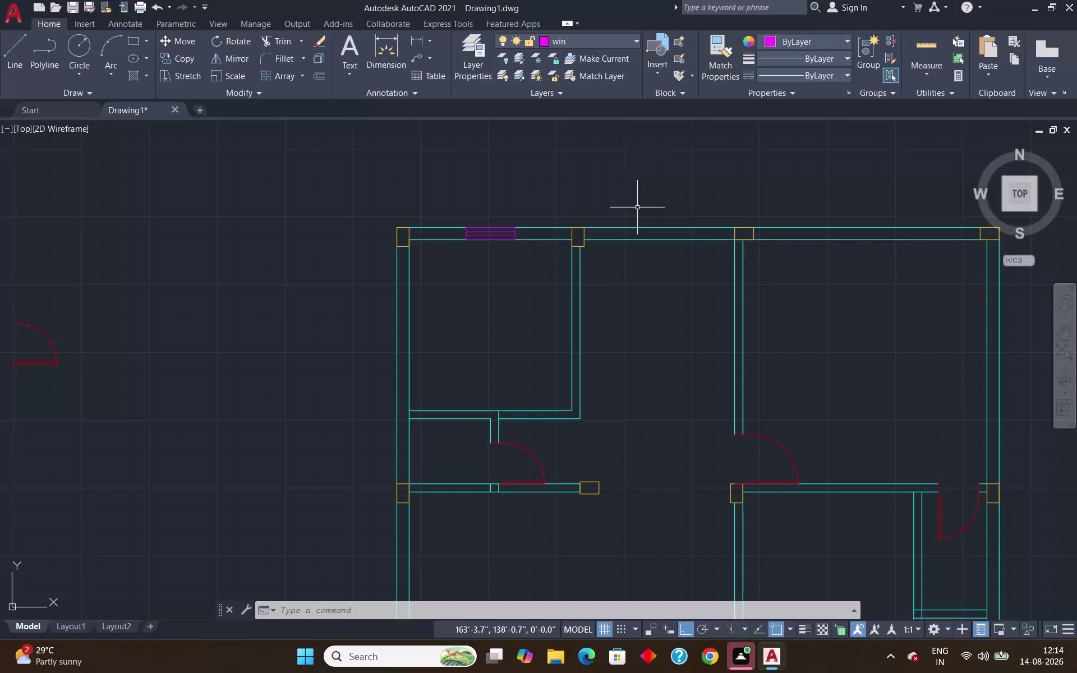
Start a line 2'9" along the top wall from the middle room's column corner.
click(637, 207)
key(l)
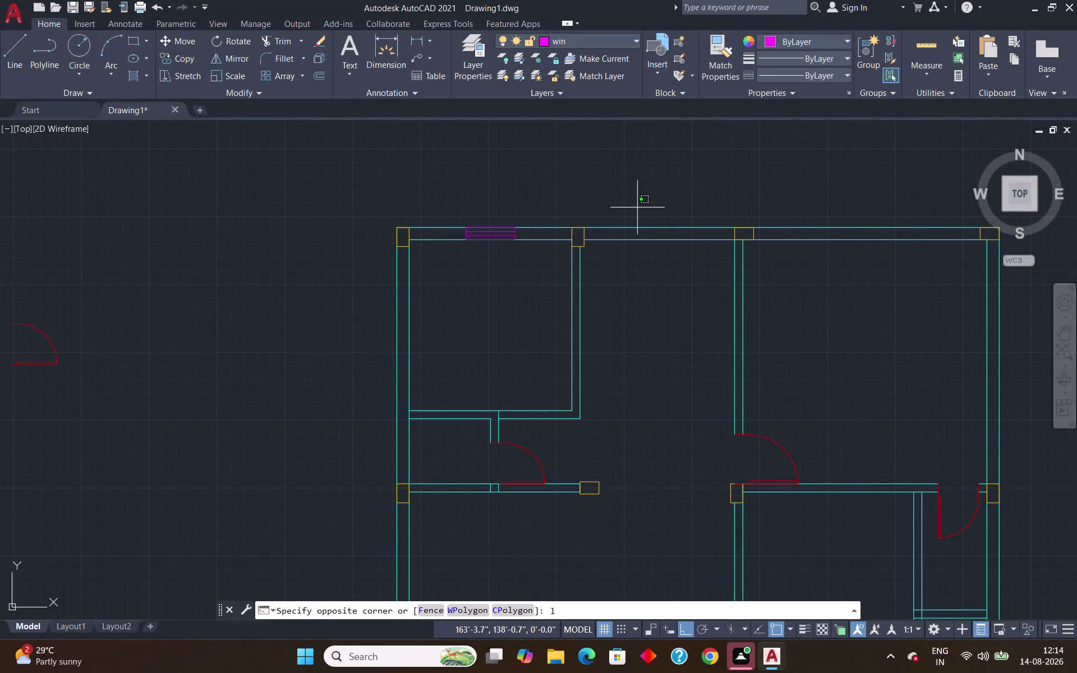
key(Return)
text(tk)
key(Return)
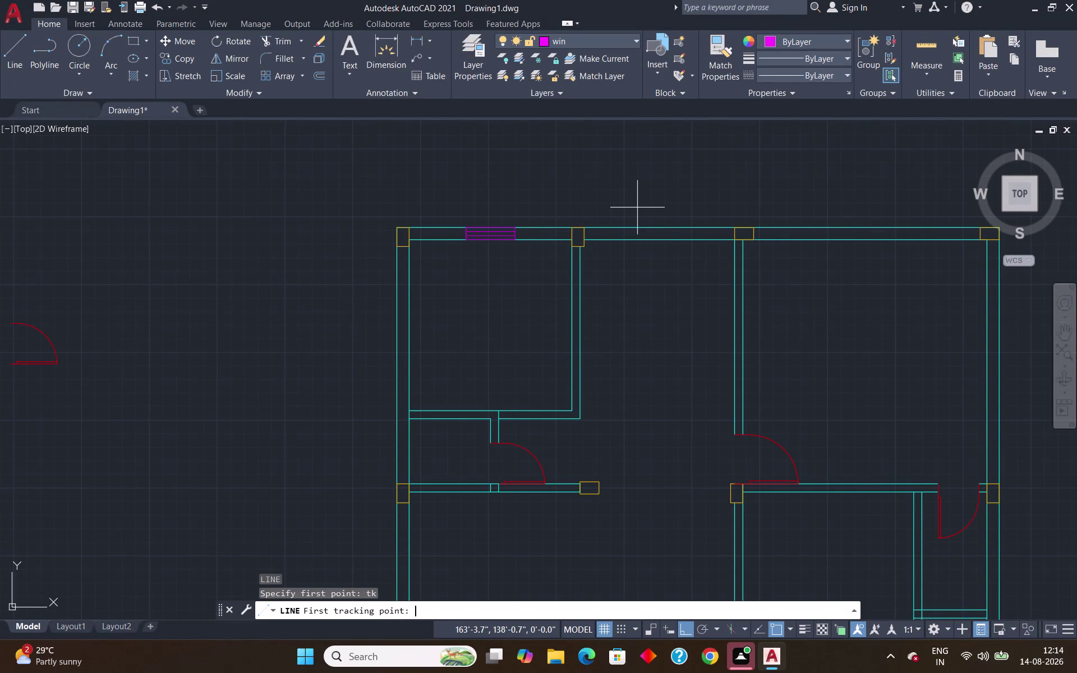
scroll(up, 3)
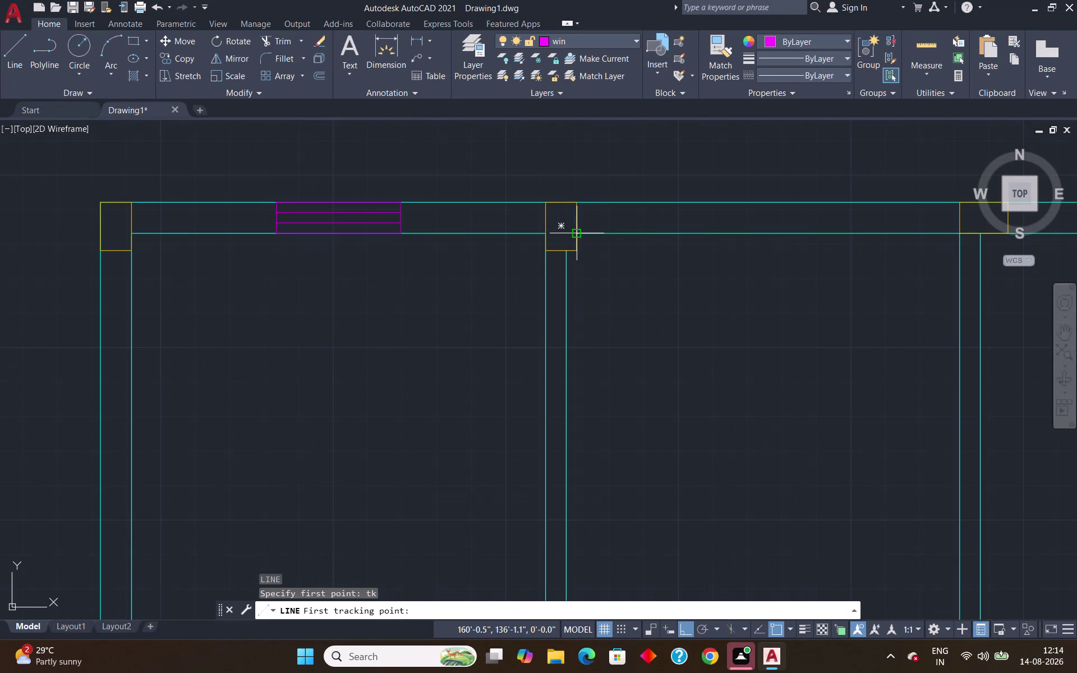
click(578, 236)
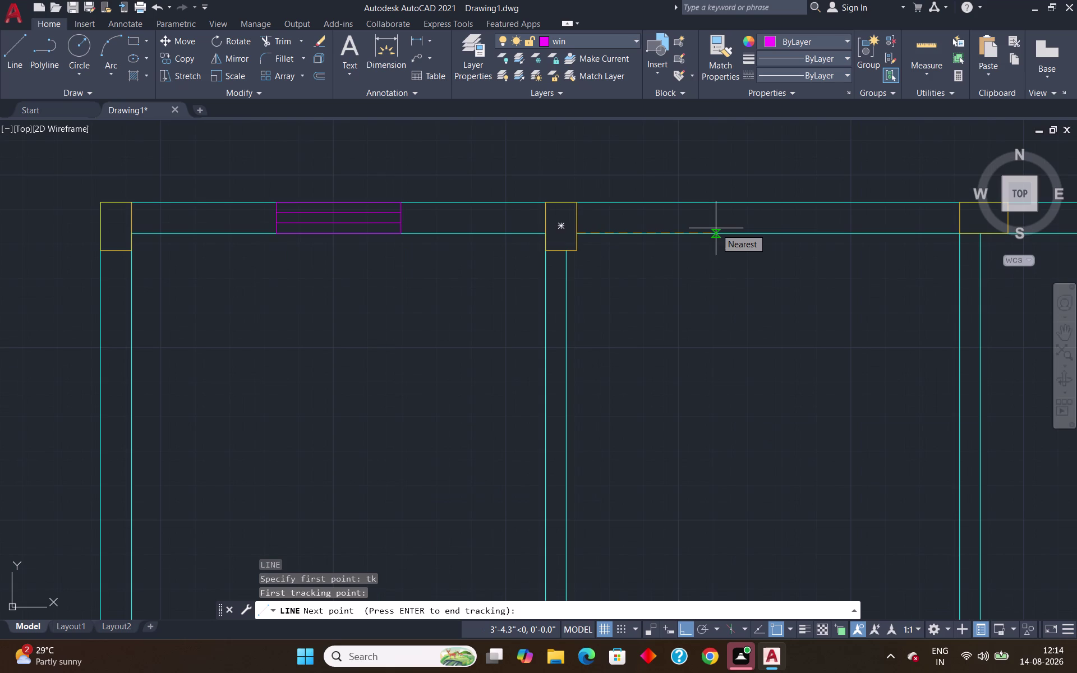
key(2)
key(apostrophe)
text(9)
text(")
key(Return)
key(Return)
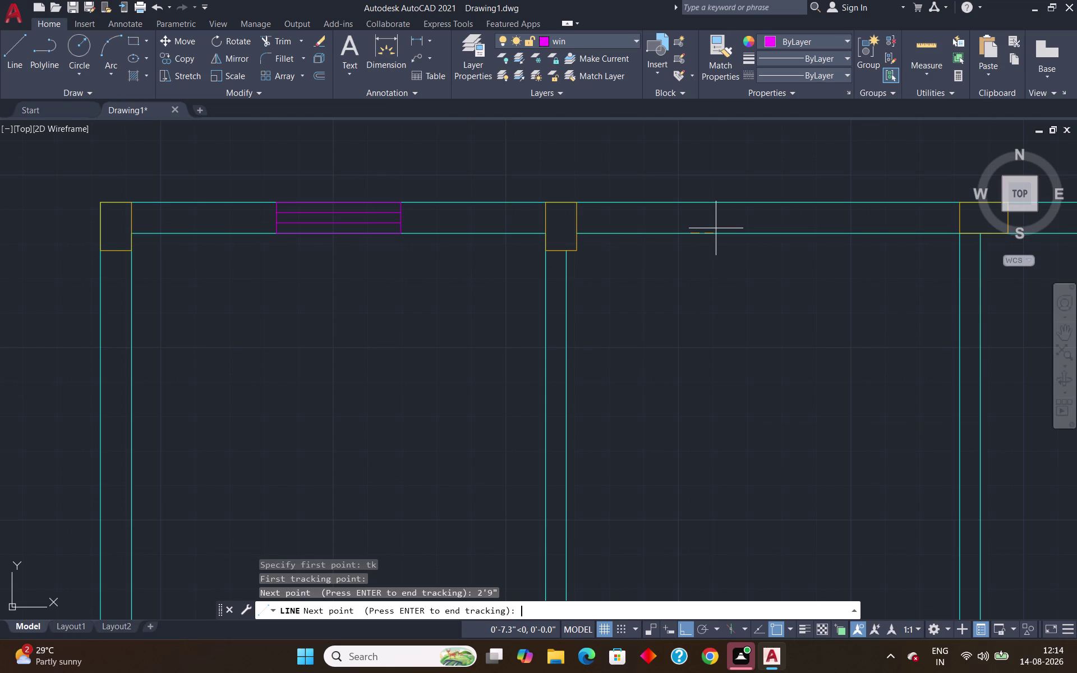
Draw the 4-foot window rectangle from the outer to the inner wall face.
click(690, 205)
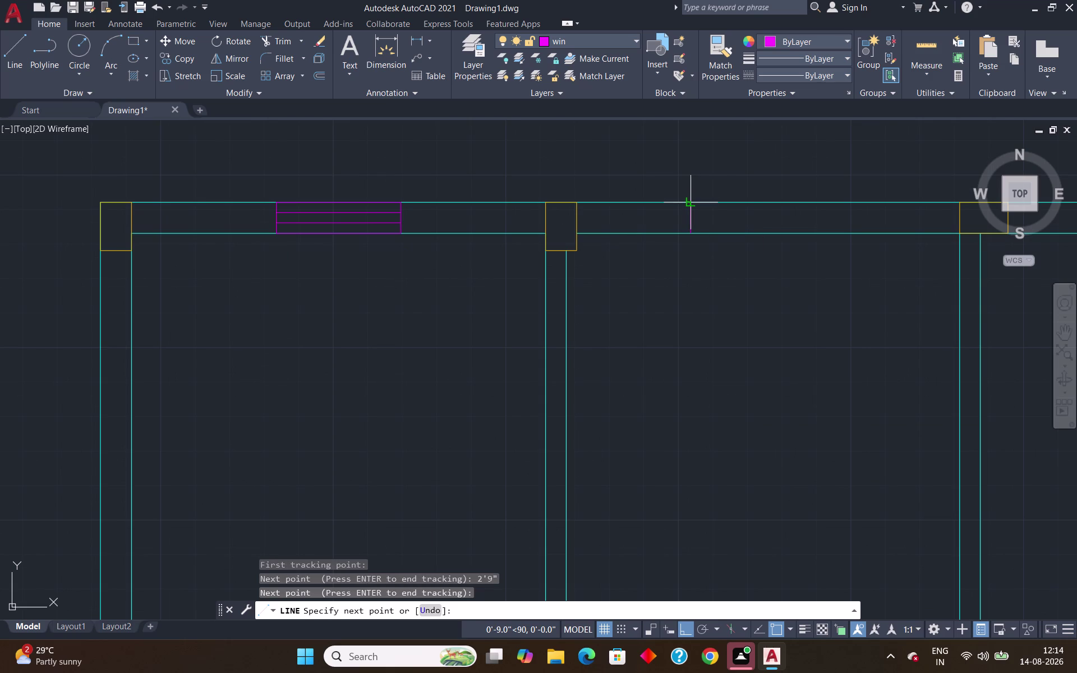
text(4')
key(Return)
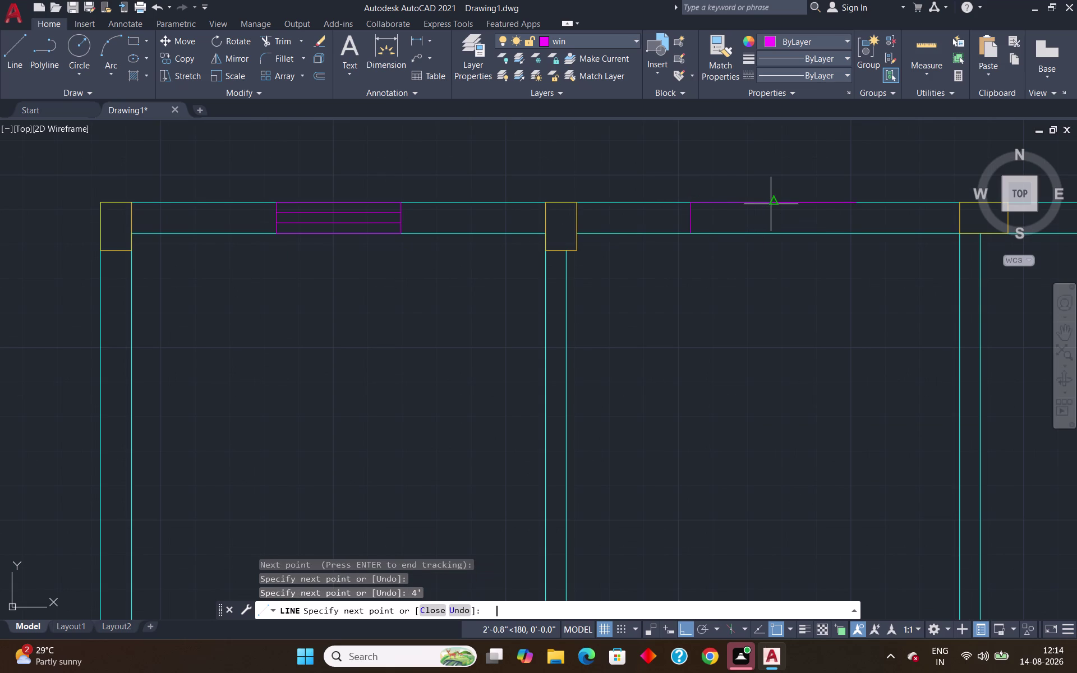
click(854, 236)
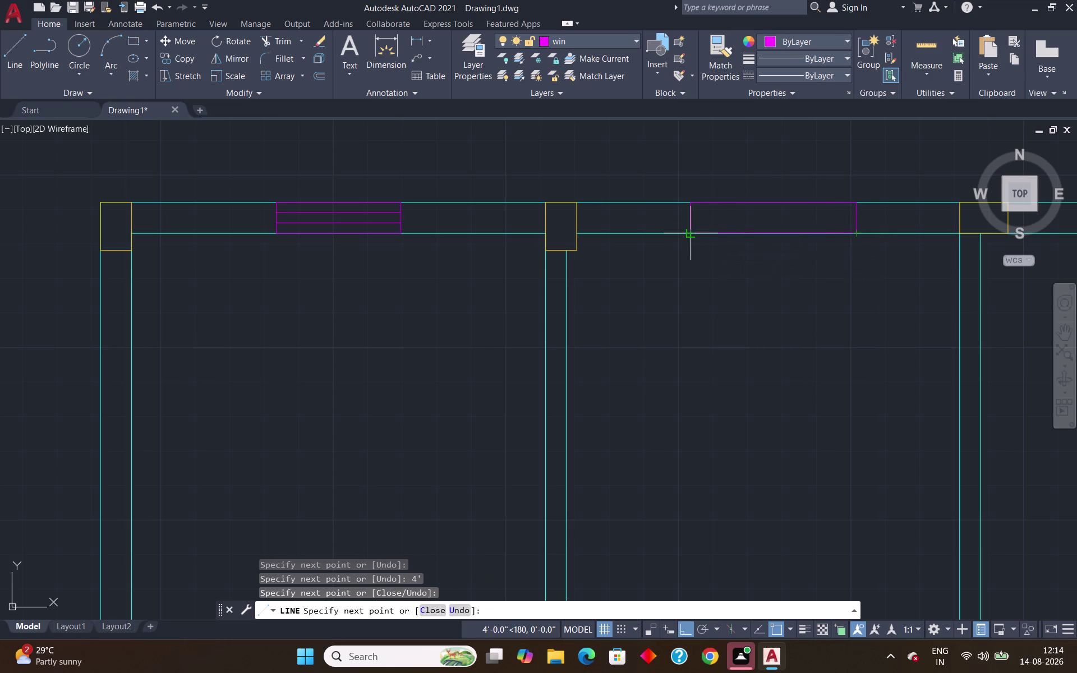
click(693, 234)
key(o)
key(Return)
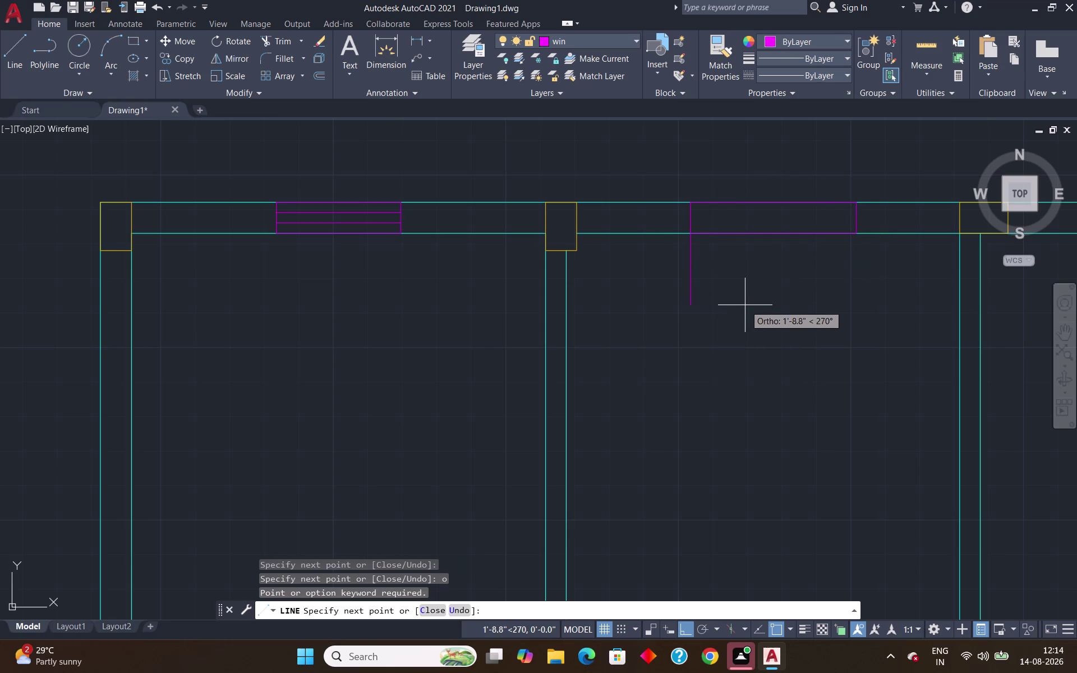
key(Escape)
Offset the middle window's edge 3" inward to add its inner pane line.
key(o)
key(Return)
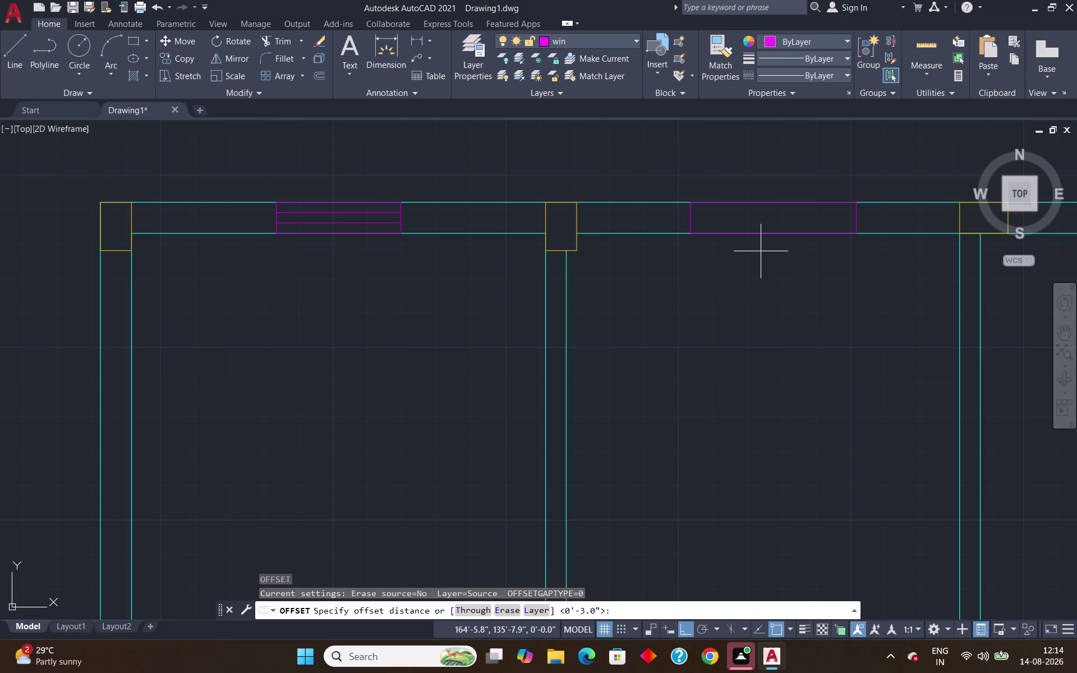
key(Return)
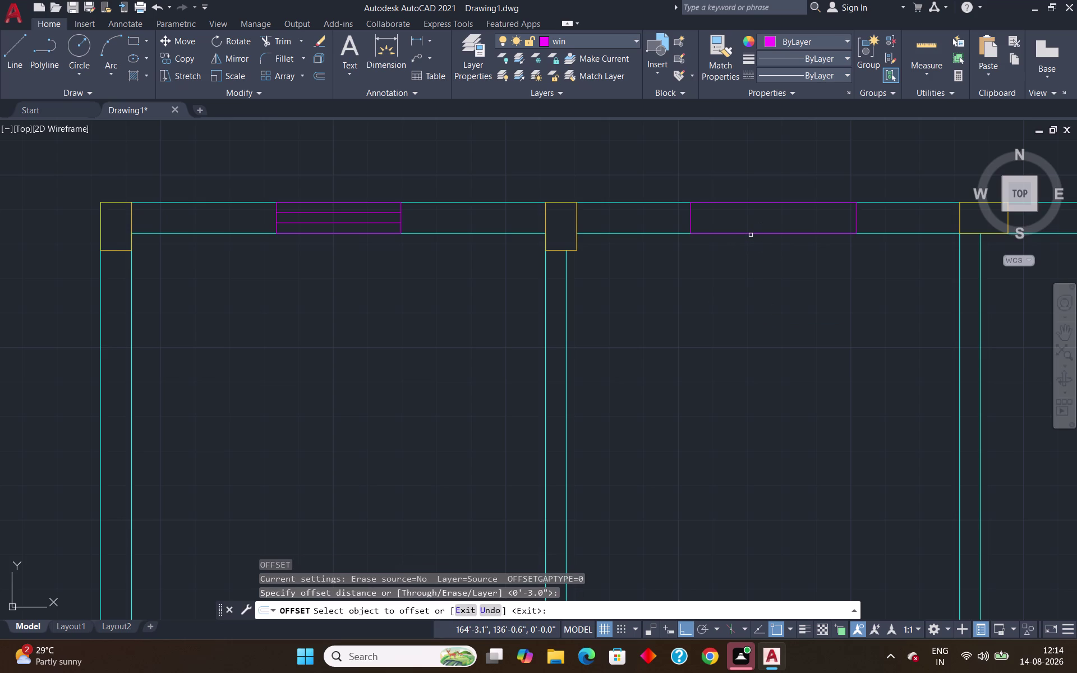
click(750, 234)
click(749, 220)
click(749, 224)
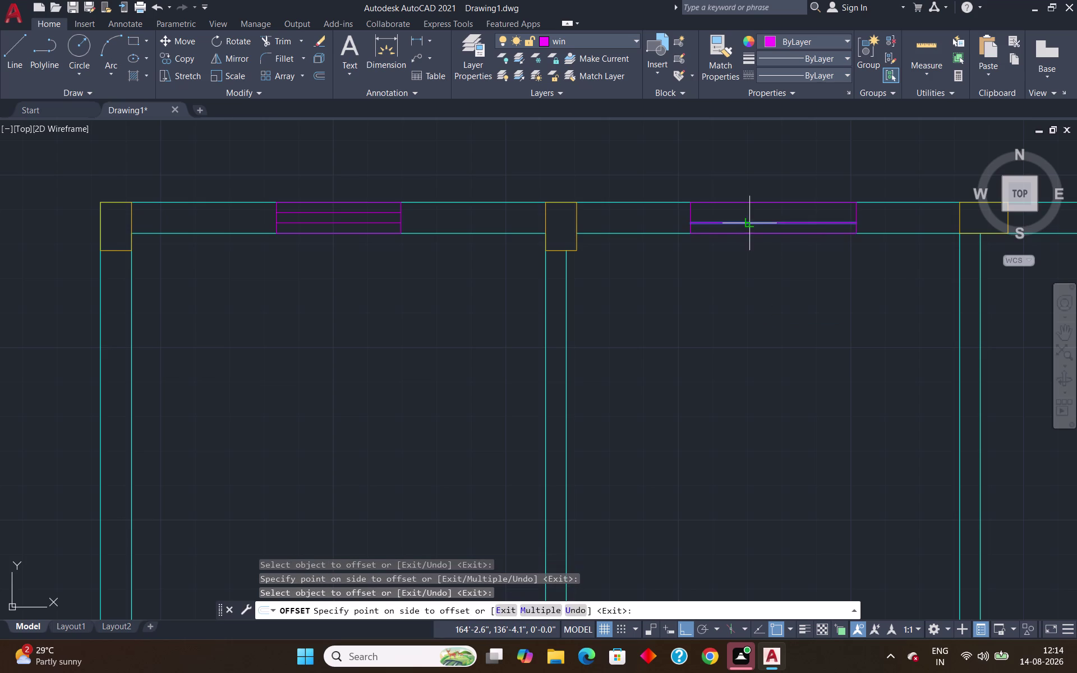
click(749, 213)
key(Return)
scroll(down, 3)
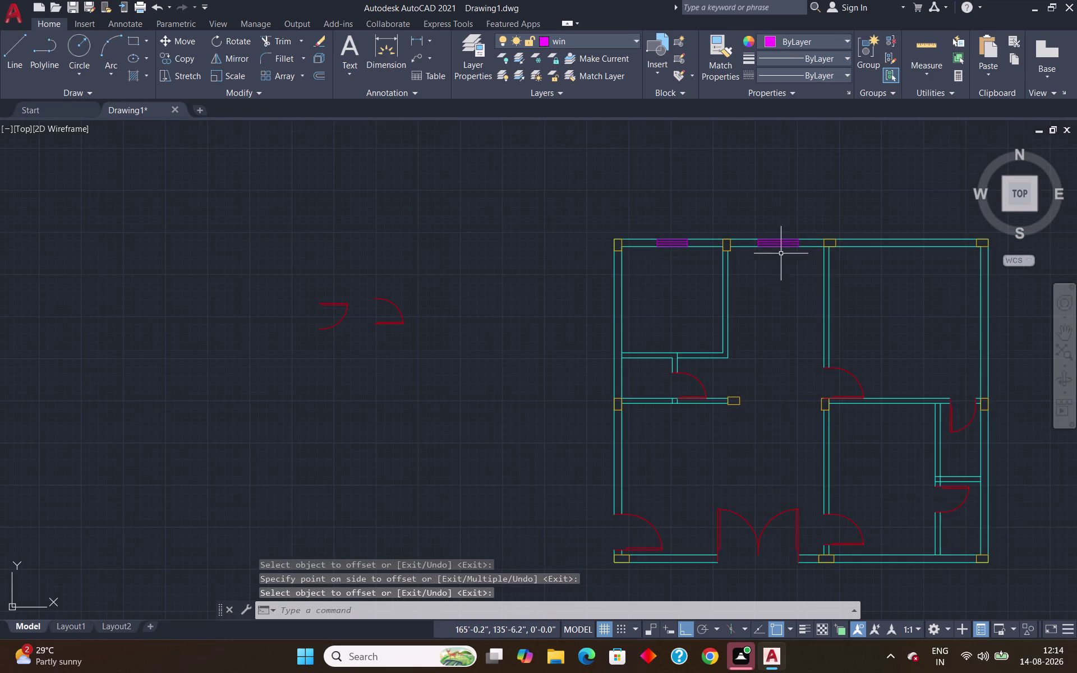
scroll(down, 3)
scroll(up, 3)
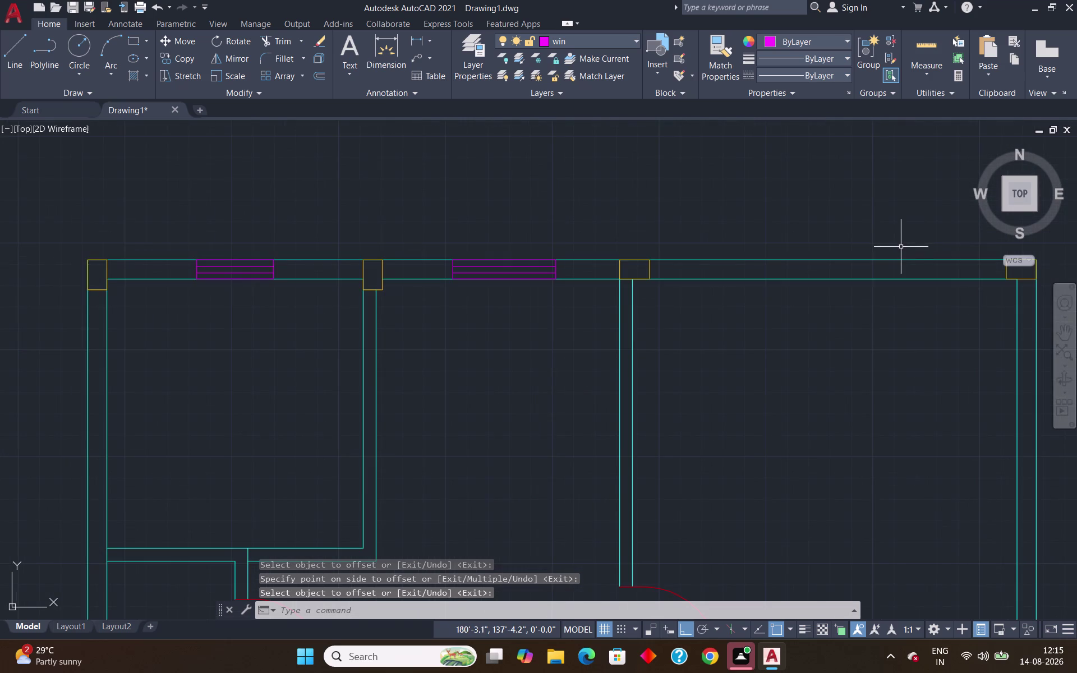
scroll(down, 3)
middle_drag(907, 299, 760, 283)
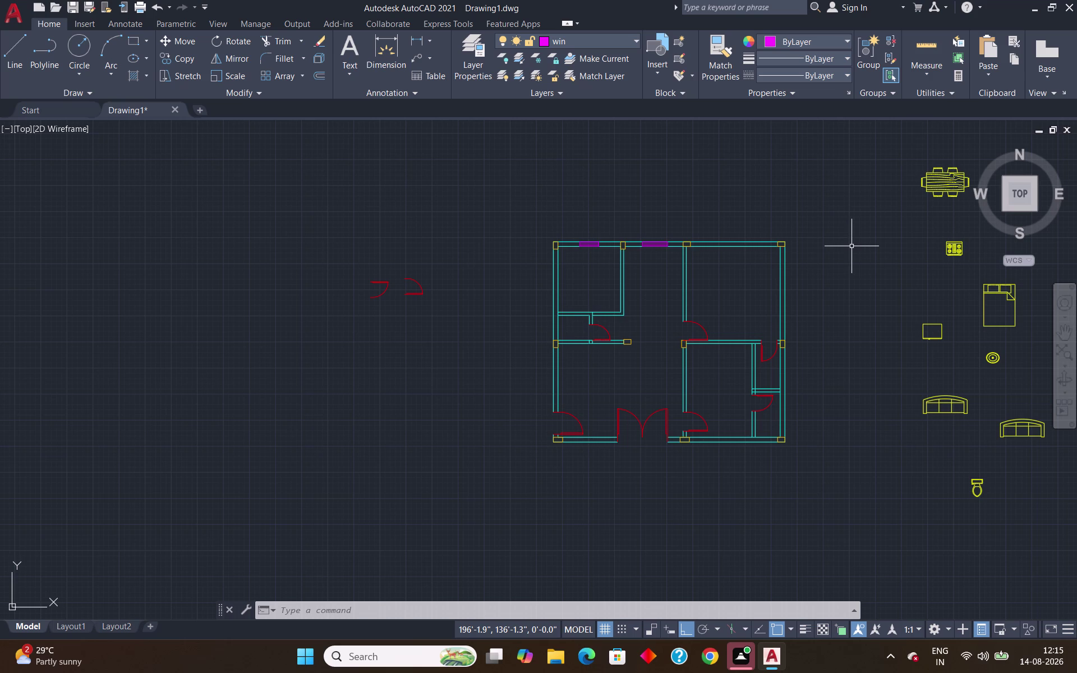
scroll(up, 3)
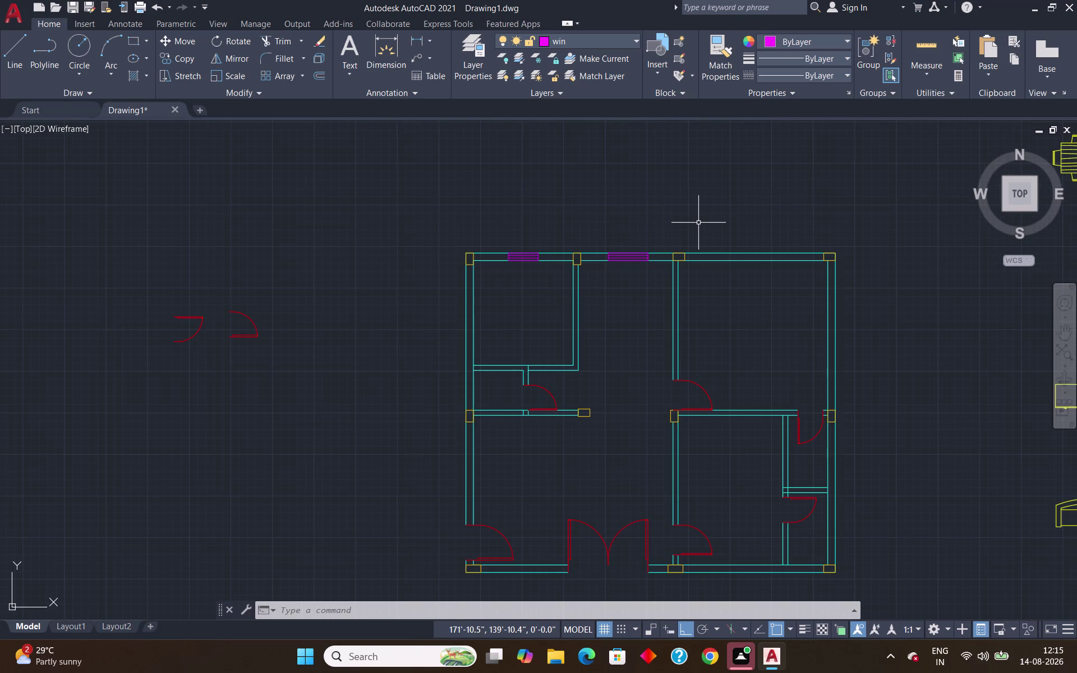
Start a line 5' along the top wall from the right room's column corner.
key(l)
key(Return)
text(tk)
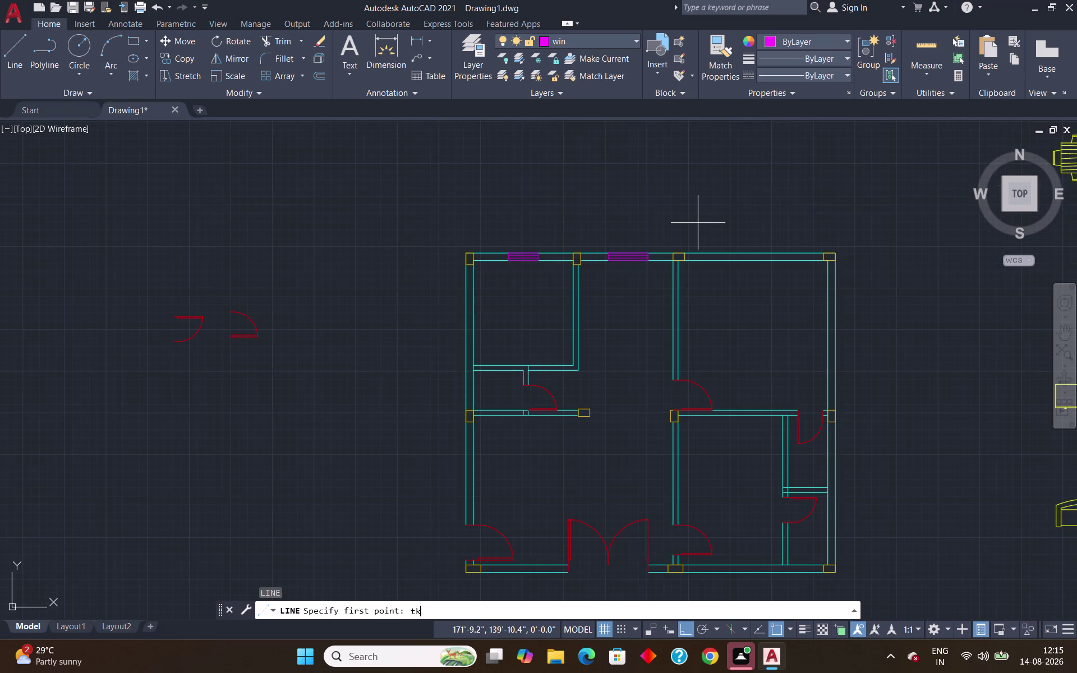
key(Return)
scroll(up, 3)
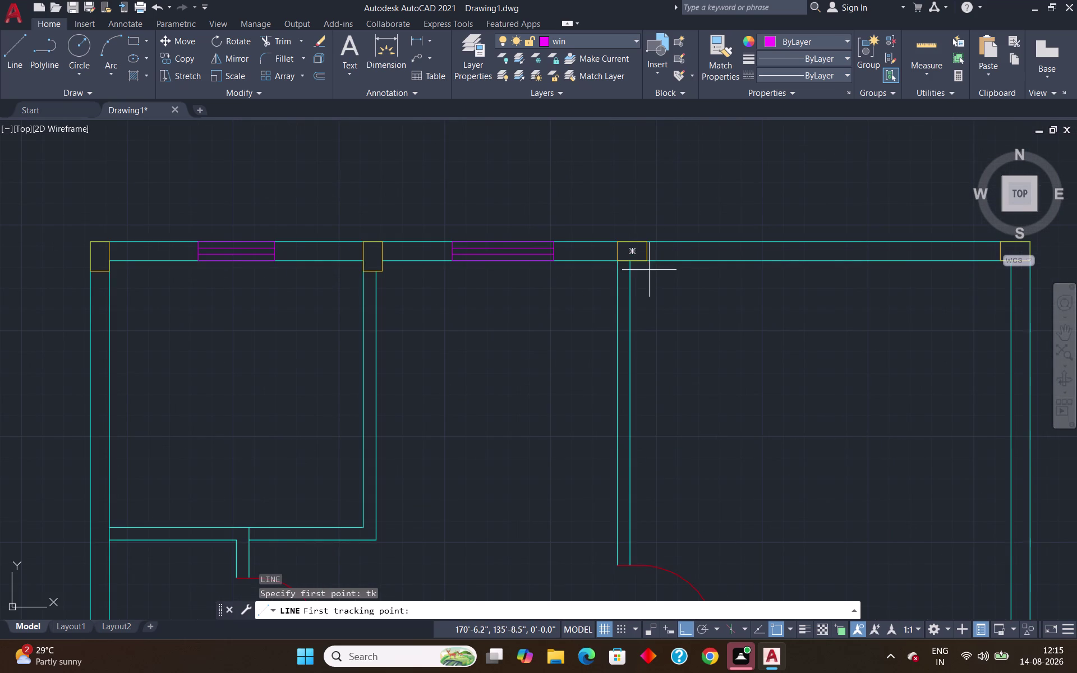
click(649, 264)
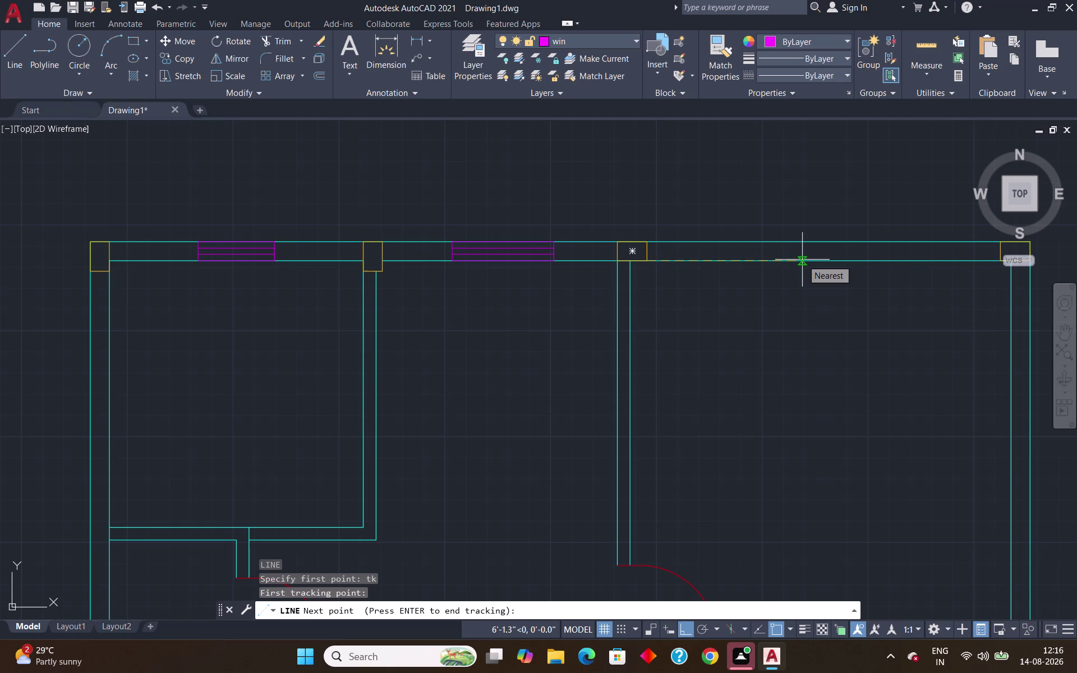
key(5)
key(apostrophe)
key(Return)
key(Return)
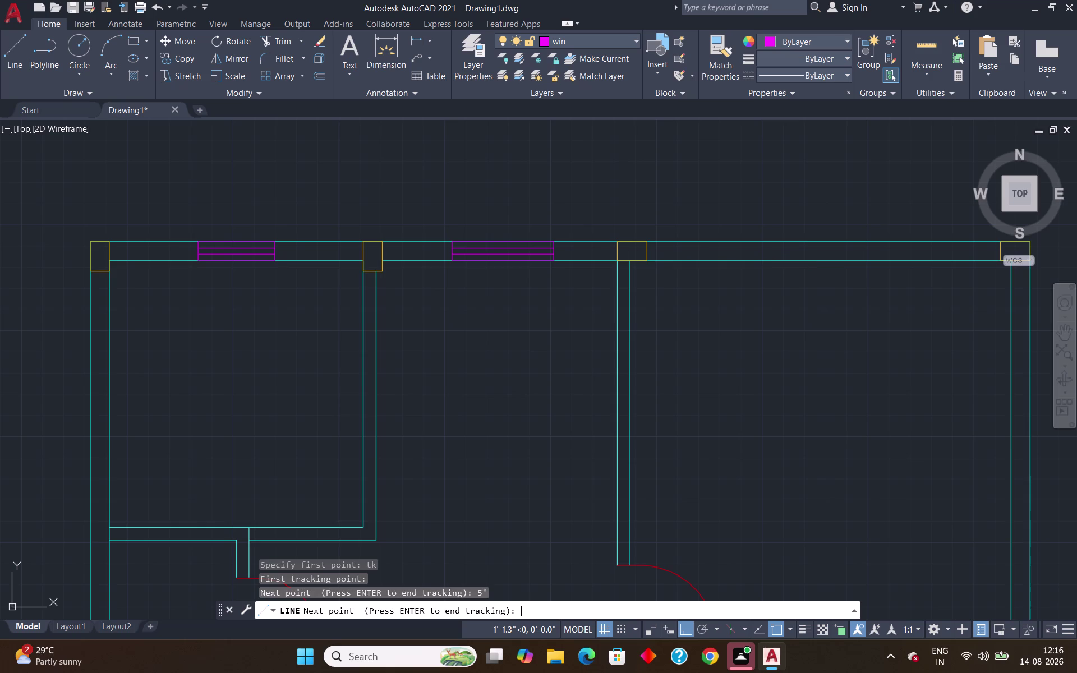
Draw the 4-foot window rectangle through the top wall's thickness.
click(772, 242)
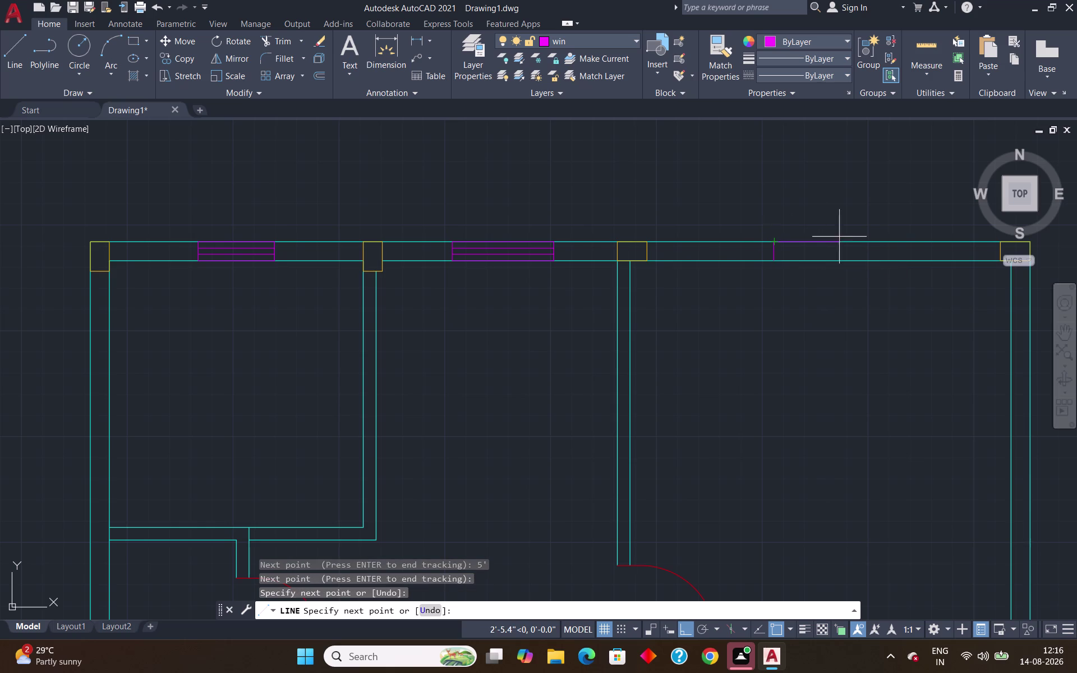
text(4)
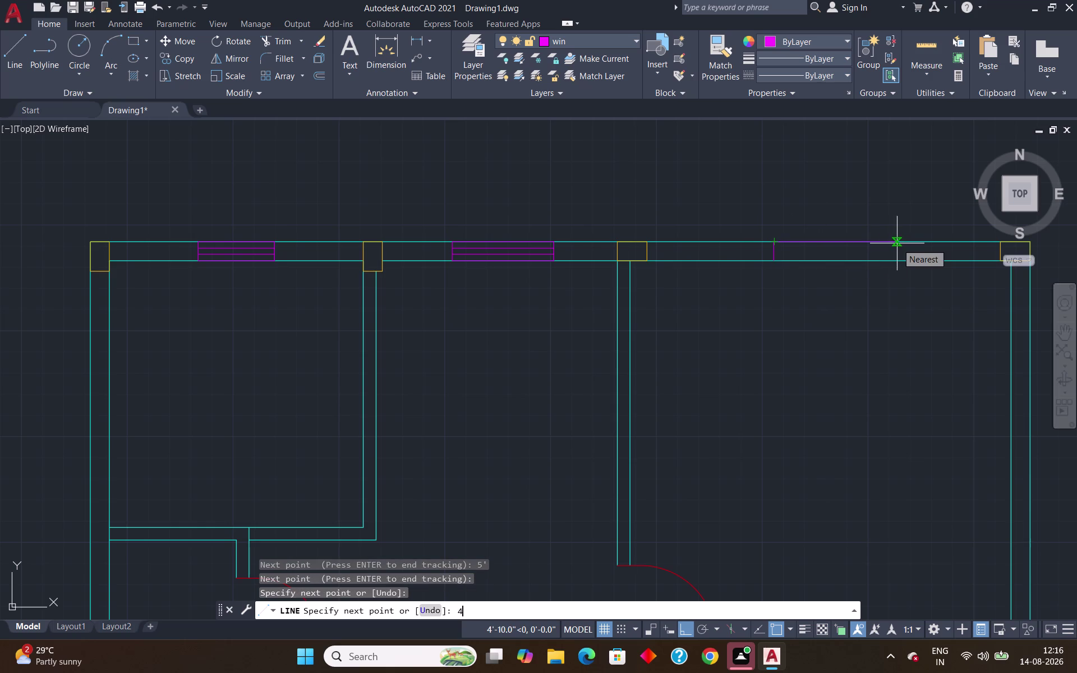
text(')
key(Return)
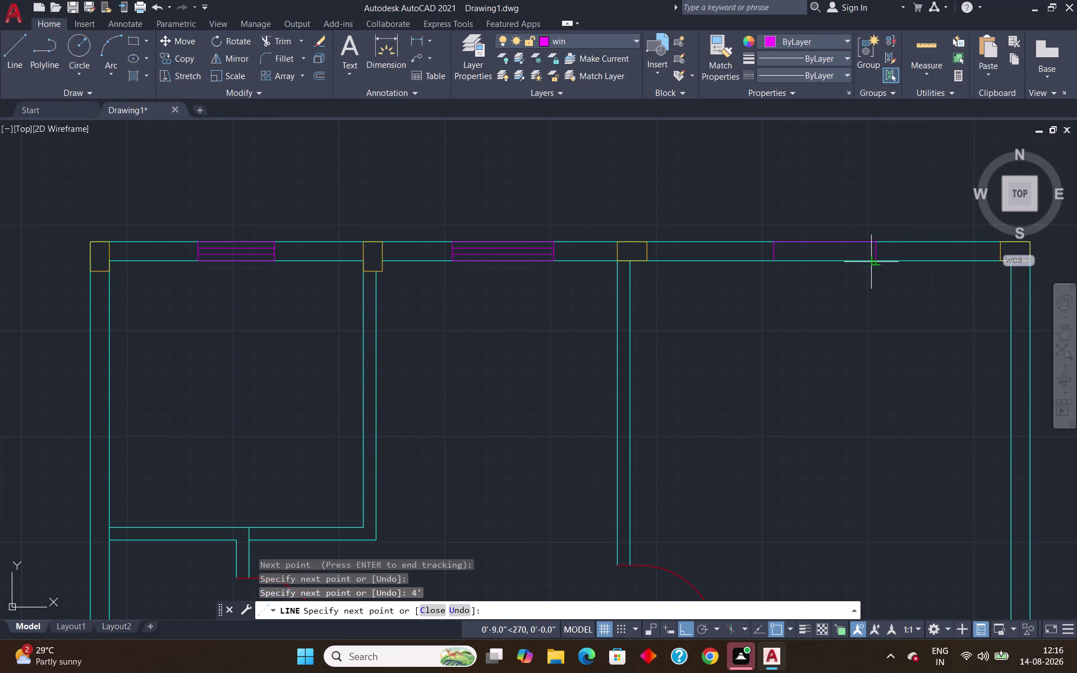
click(873, 260)
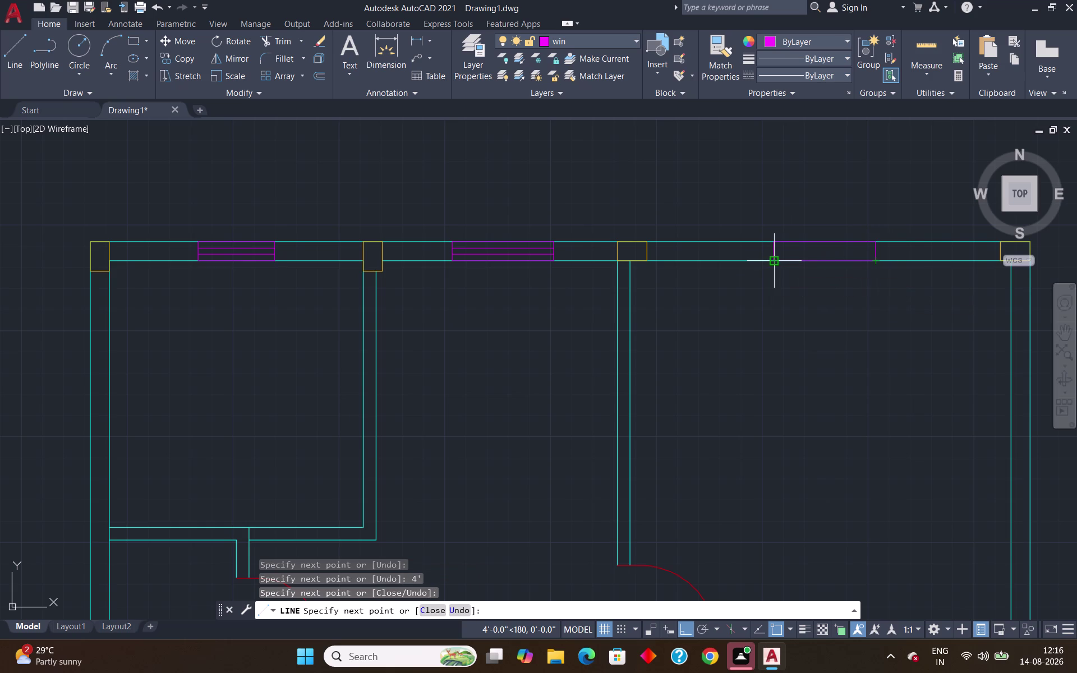
click(775, 260)
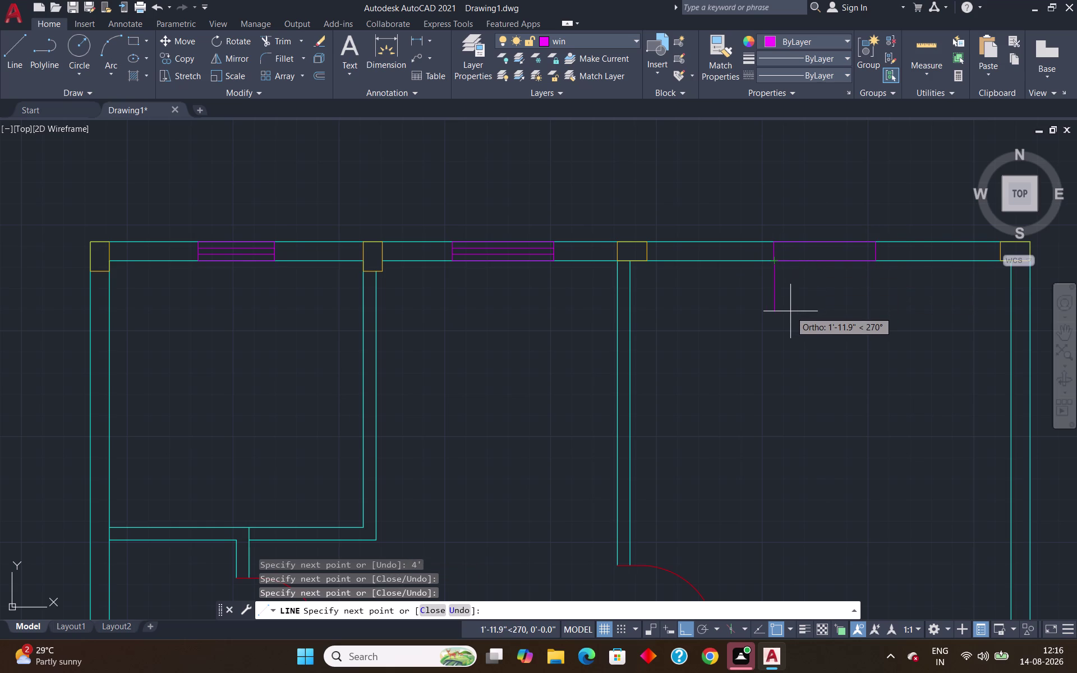
key(Return)
key(o)
key(Return)
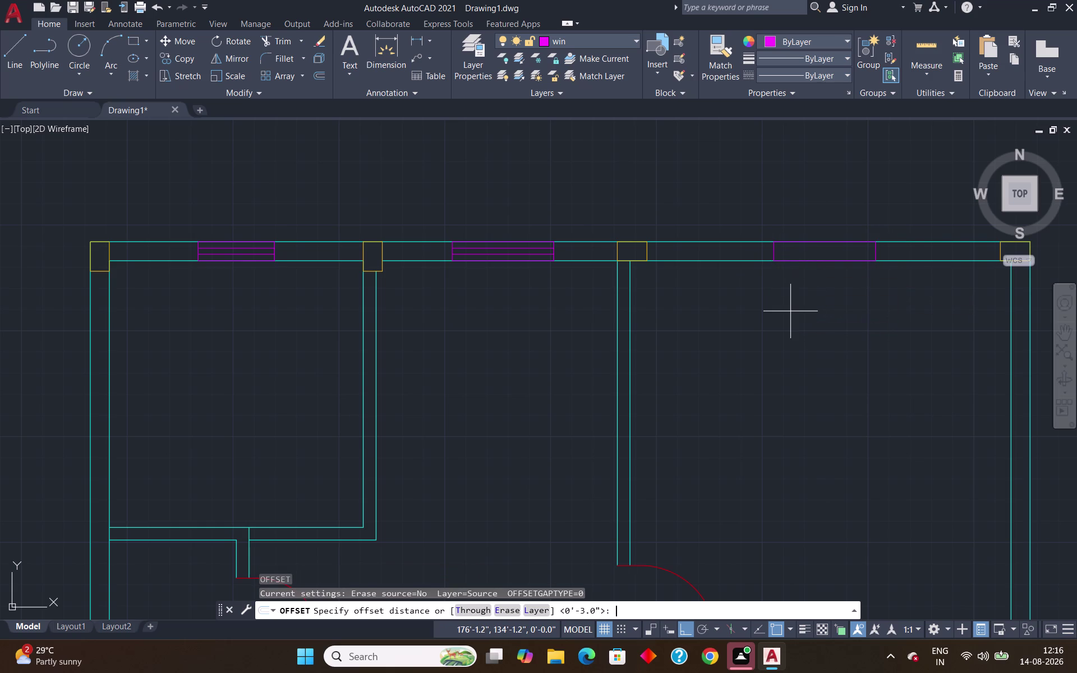
Offset the right window's edge 3" inward to add its inner pane line.
key(Return)
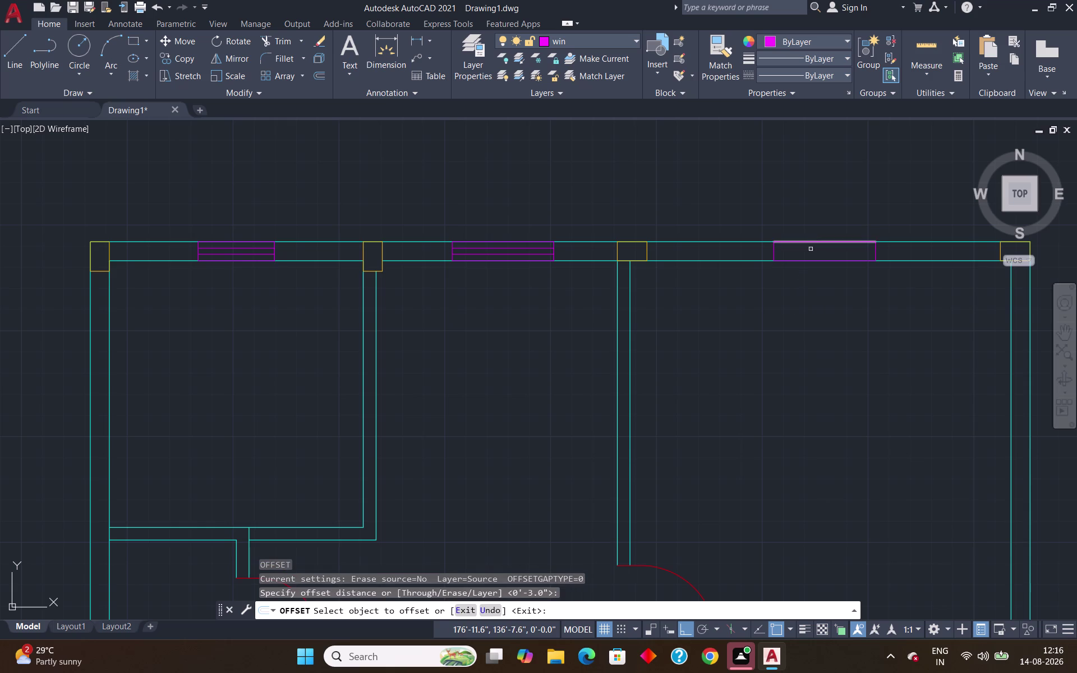
click(806, 261)
click(803, 251)
click(796, 252)
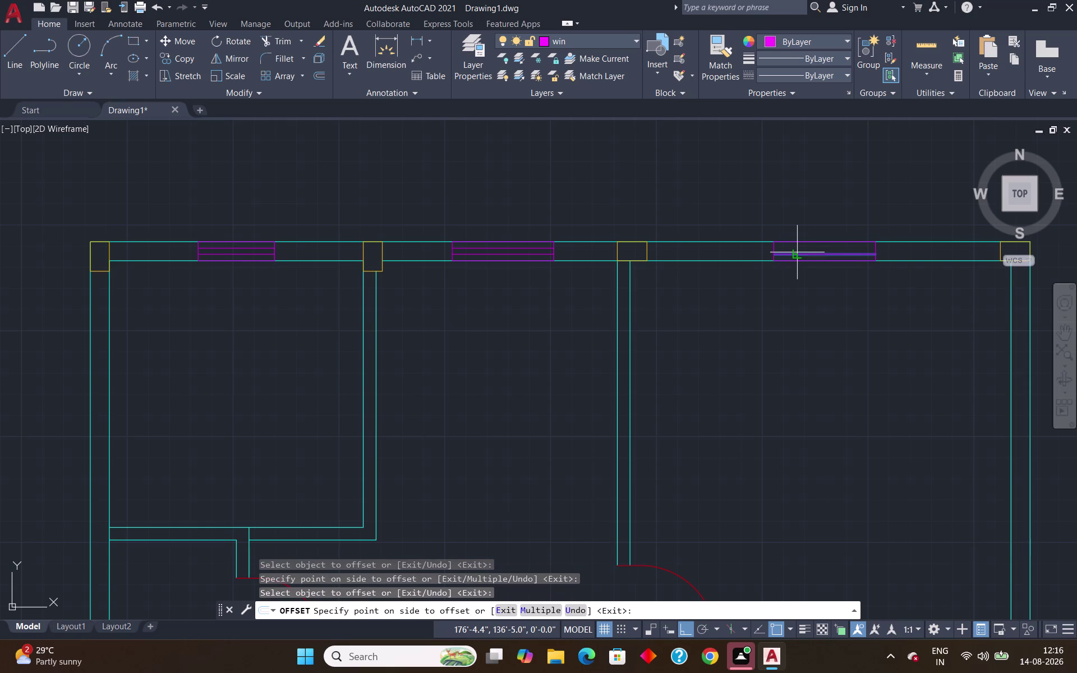
click(796, 248)
key(Return)
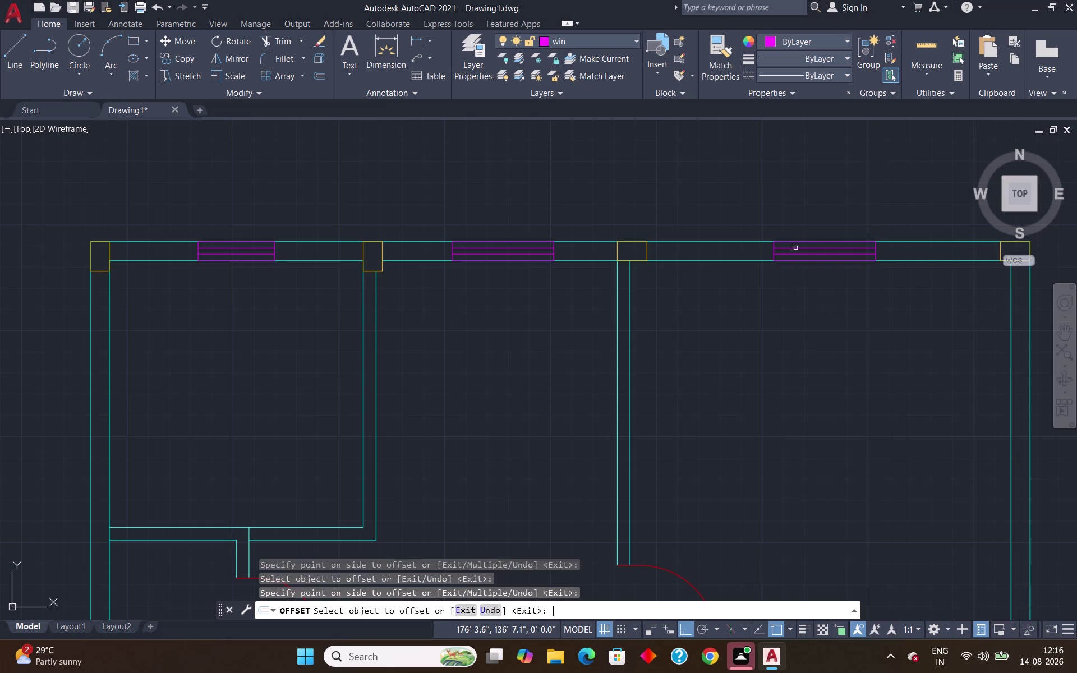
scroll(down, 3)
scroll(up, 3)
scroll(up, 3)
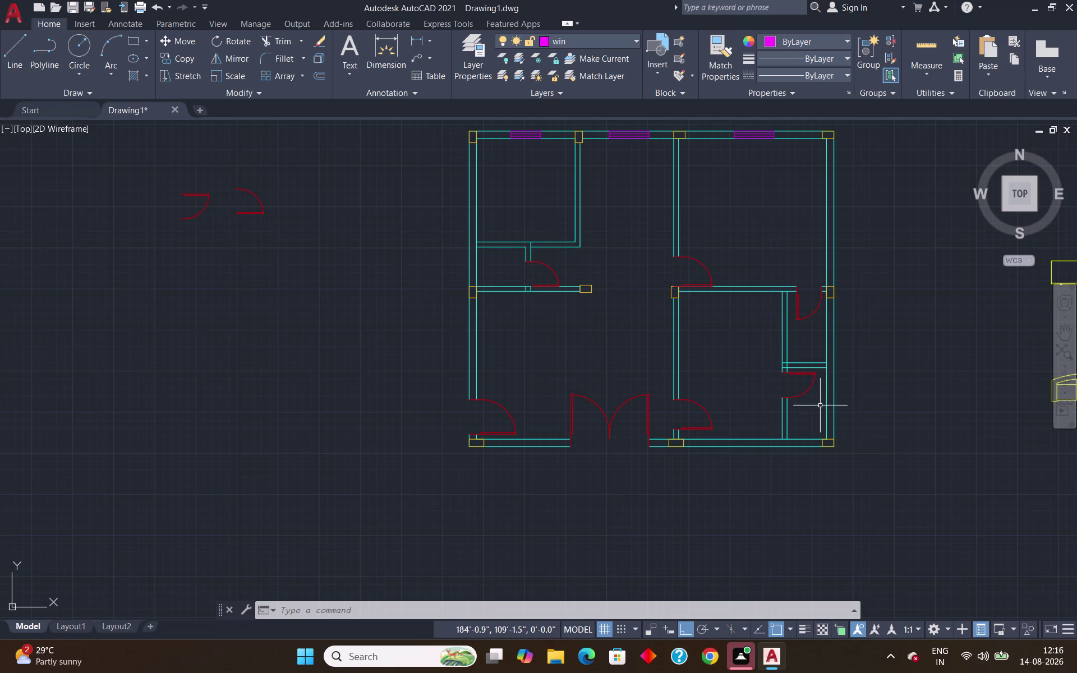
Zoom out to the whole plan, then zoom in on the upper right exterior wall.
scroll(down, 3)
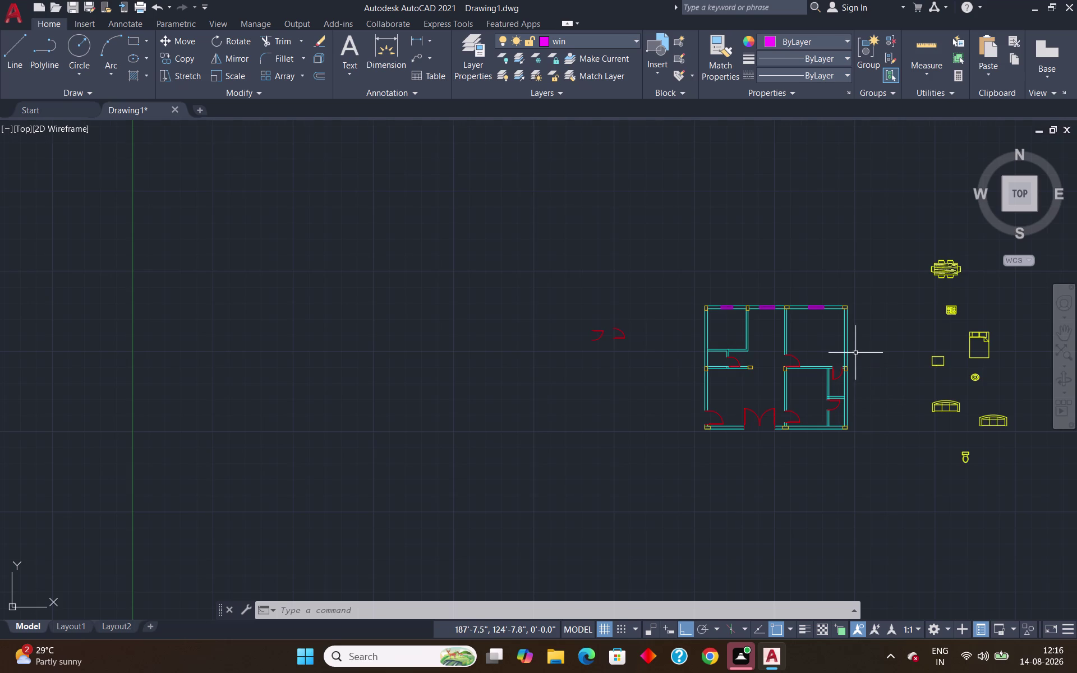
scroll(up, 3)
scroll(up, 3)
scroll(up, 3)
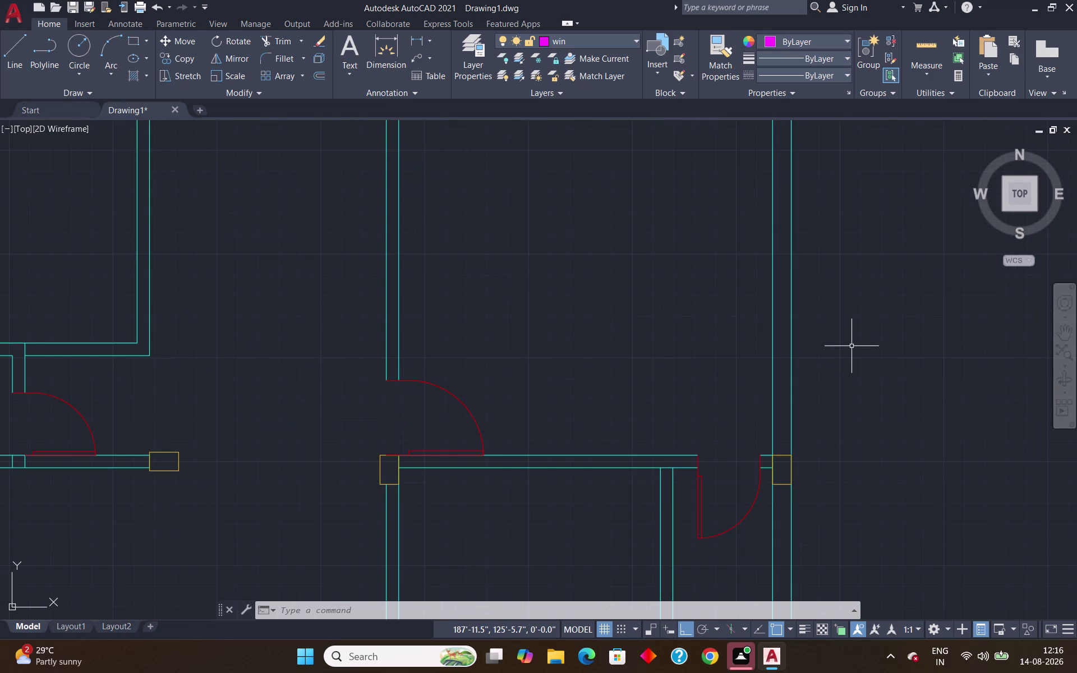
scroll(down, 3)
scroll(down, 3)
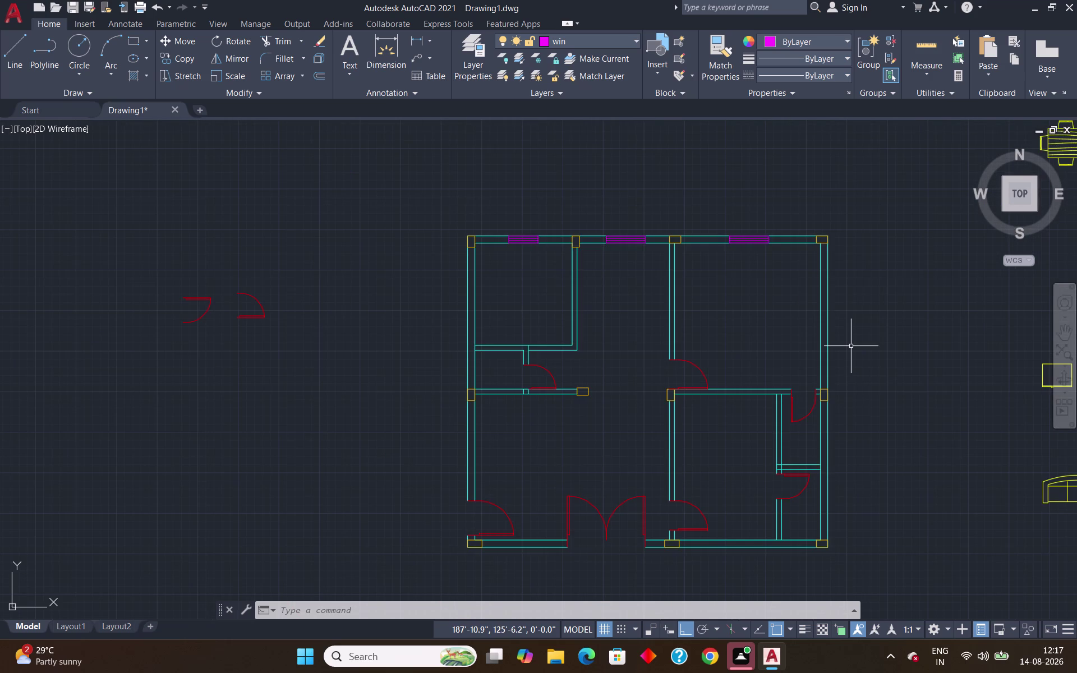
scroll(up, 3)
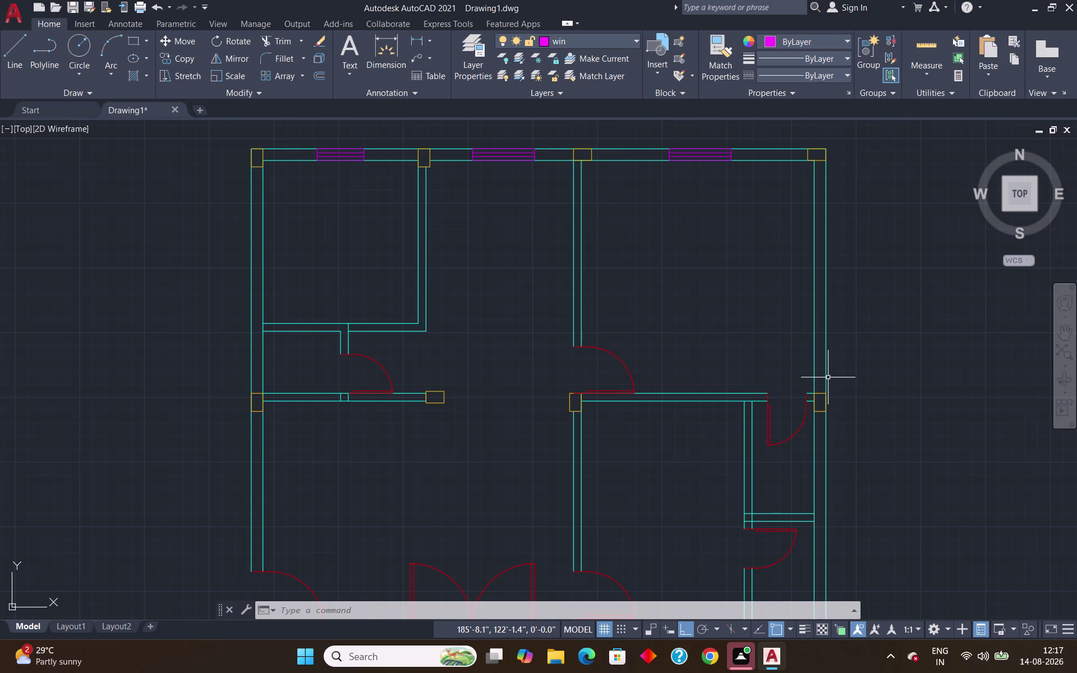
Start a line at the column corner in the right exterior wall using TK tracking.
key(l)
key(Return)
text(t)
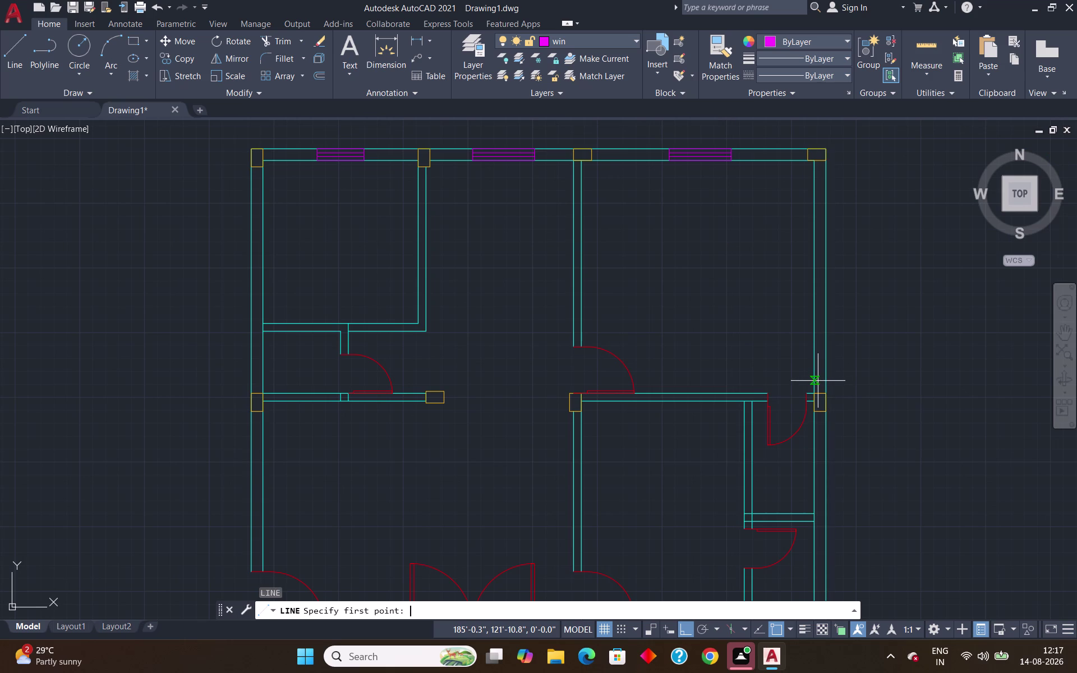
text(k)
key(Return)
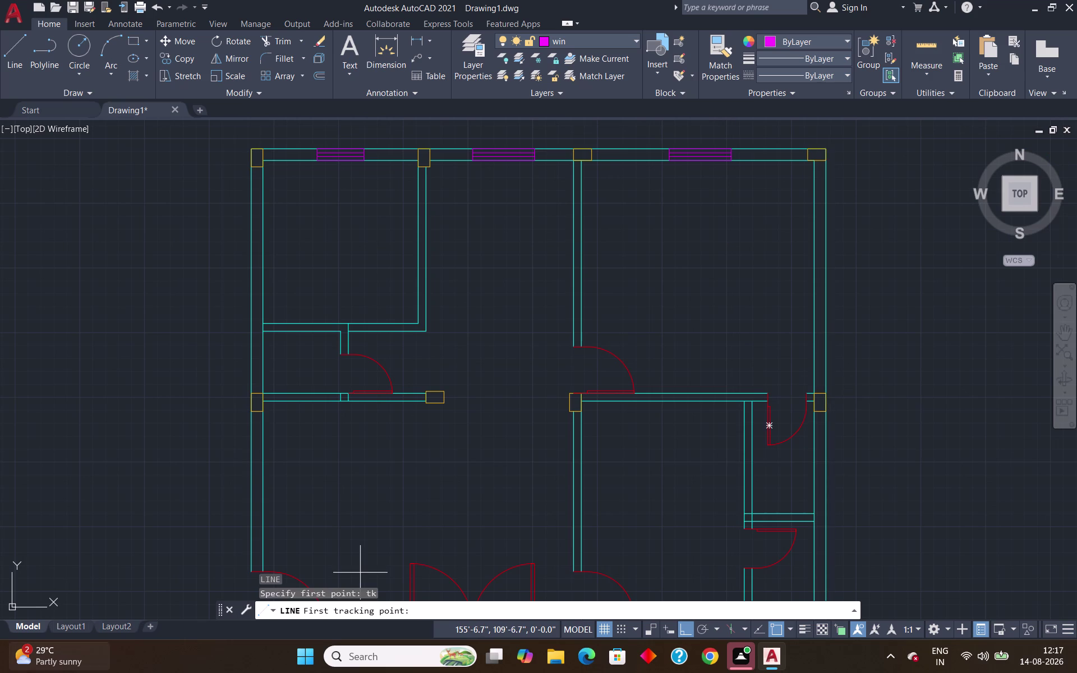
scroll(up, 3)
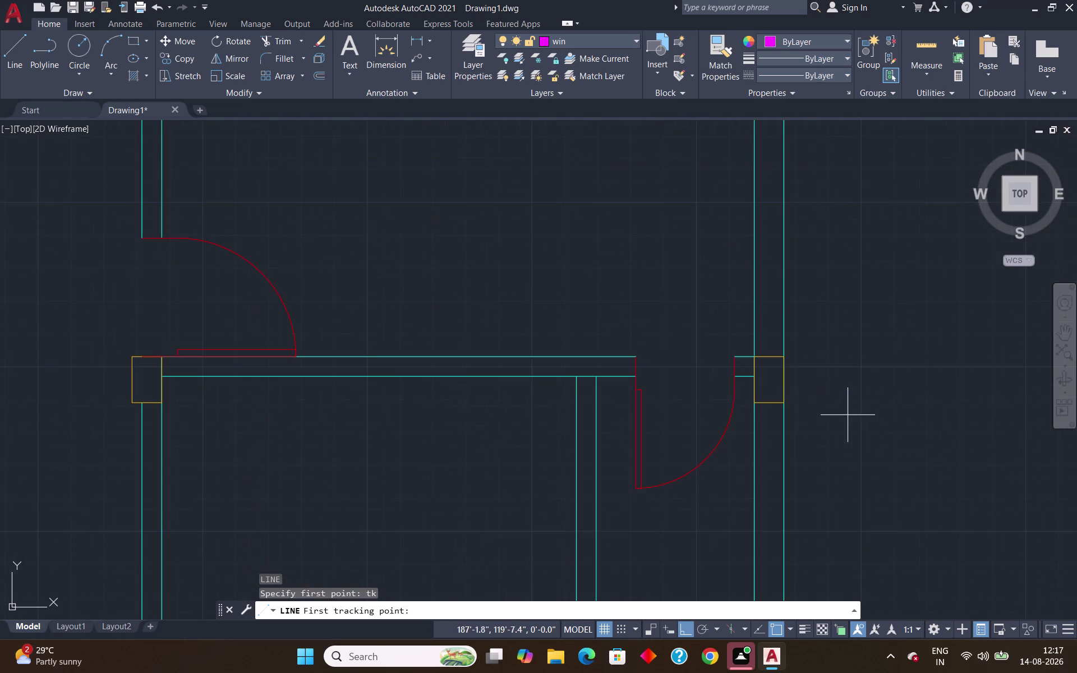
click(757, 353)
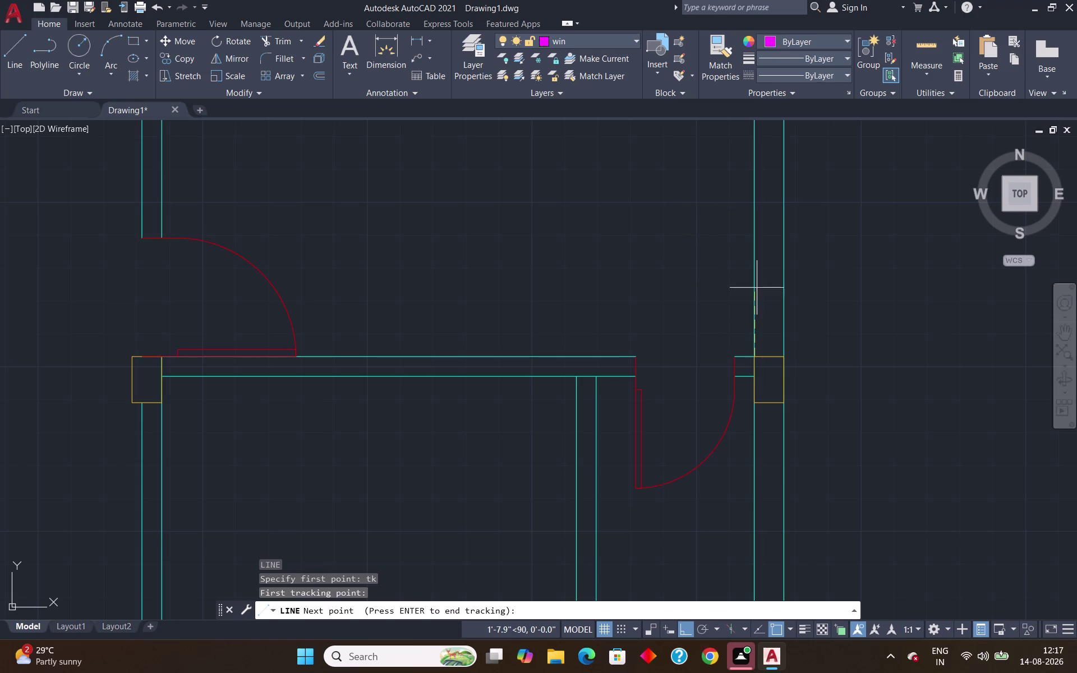
key(Return)
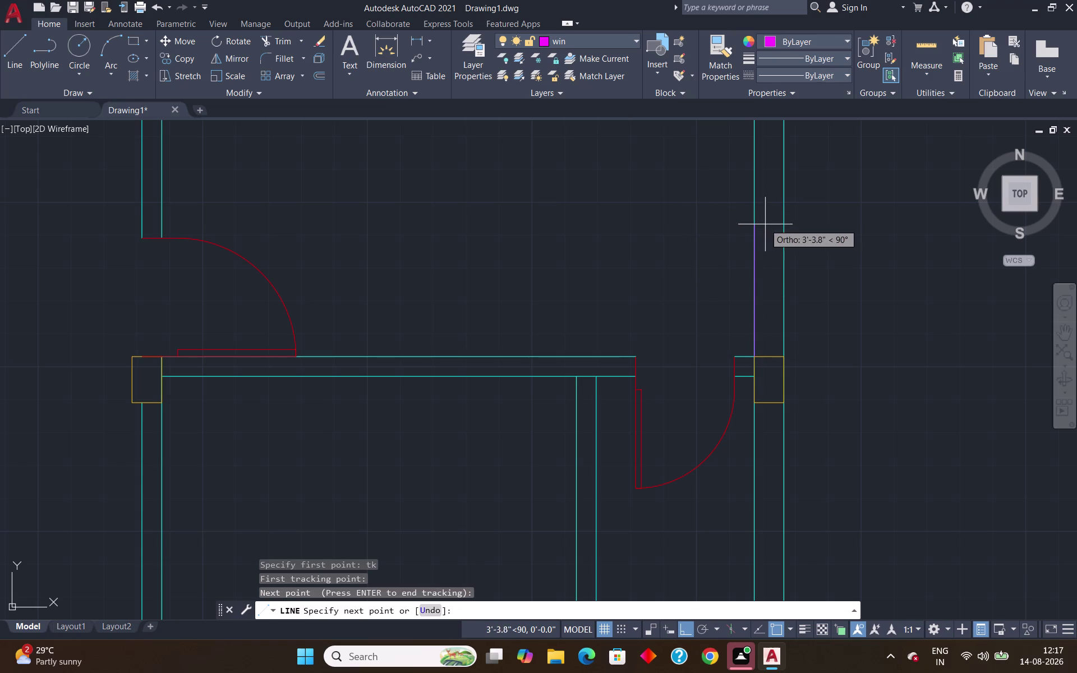
Draw a 4-foot window rectangle up the right wall across its thickness.
text(4)
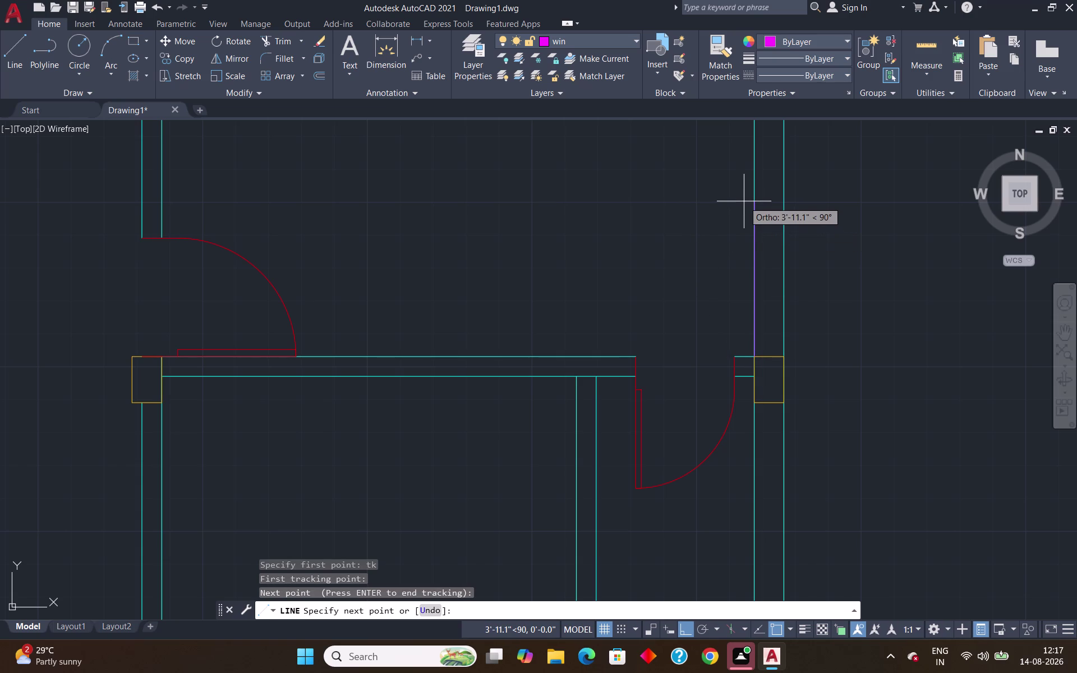
text(')
key(Return)
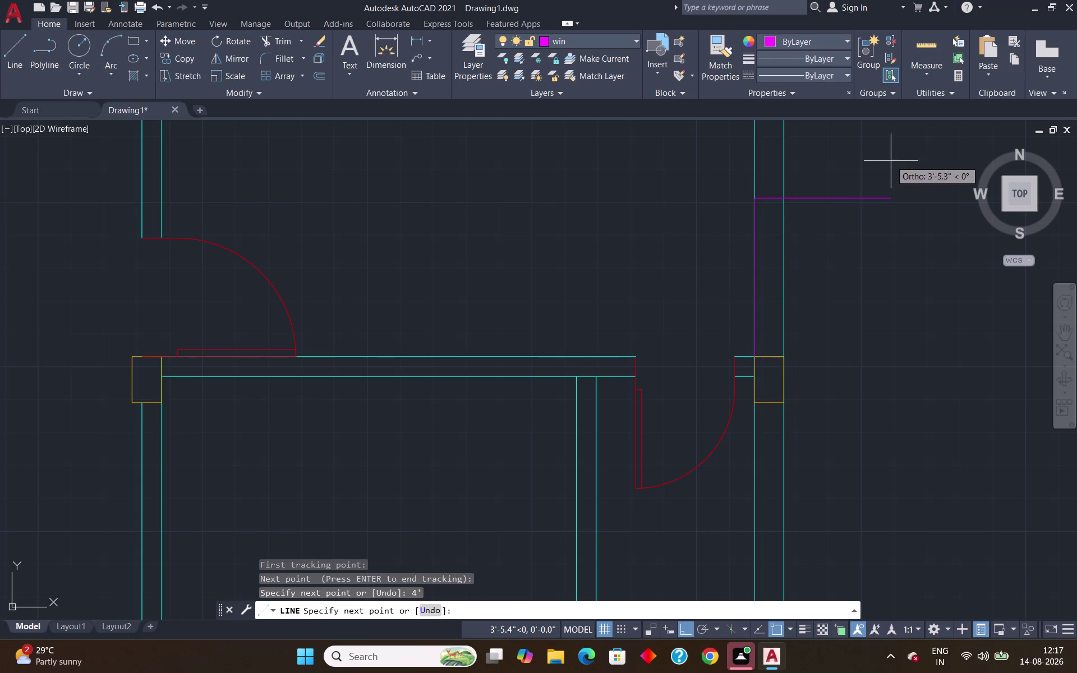
click(785, 203)
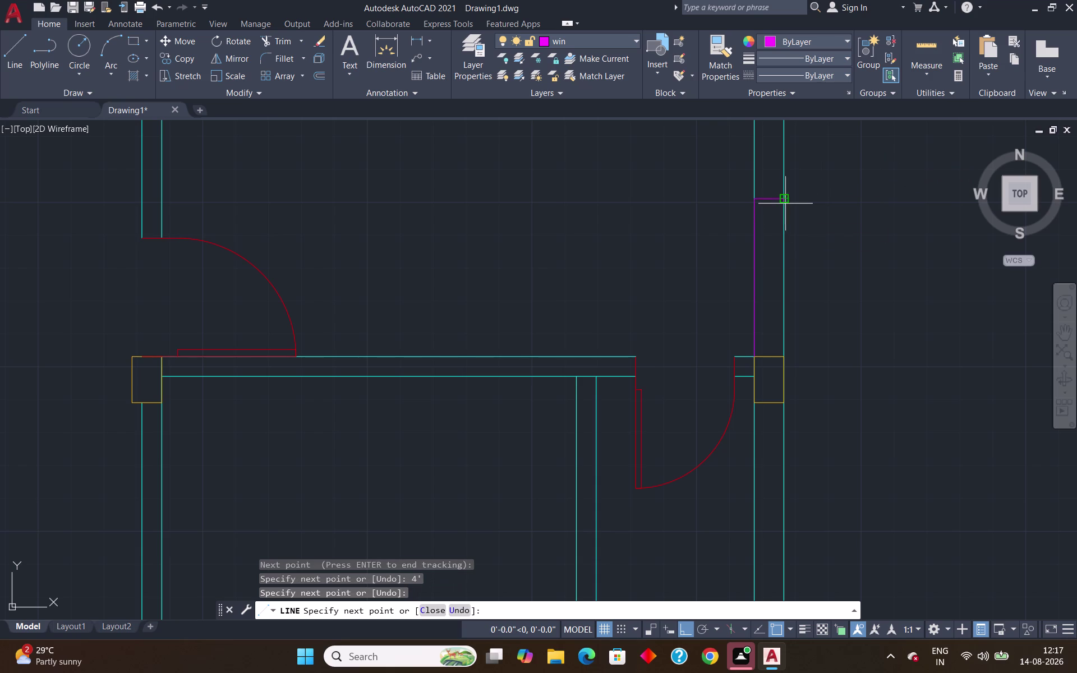
click(783, 351)
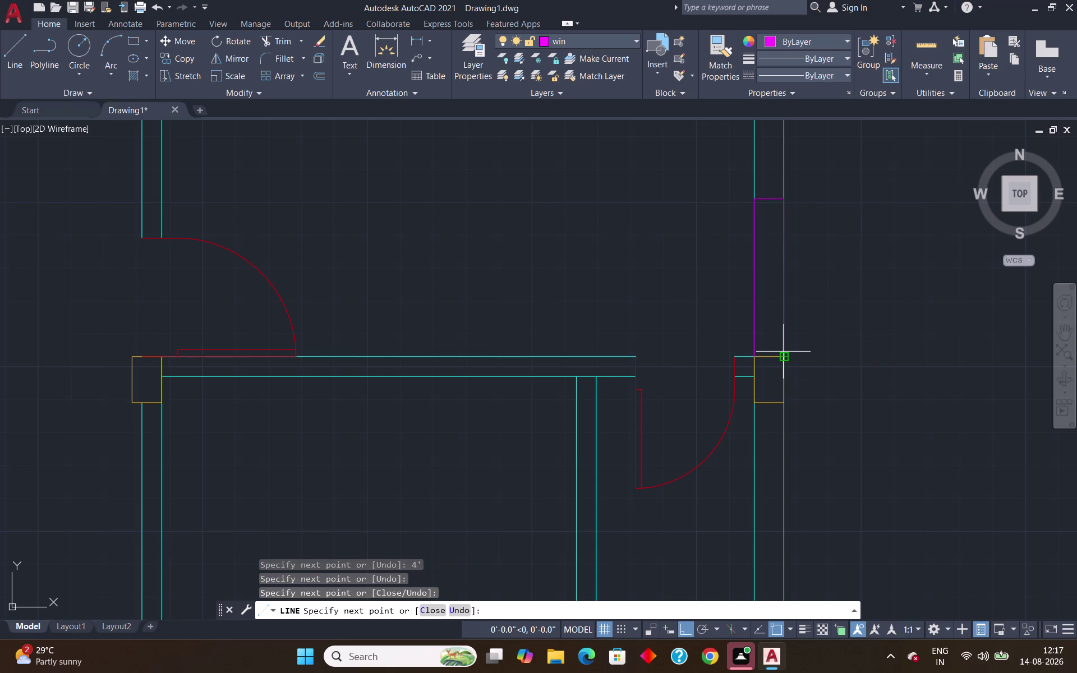
click(754, 352)
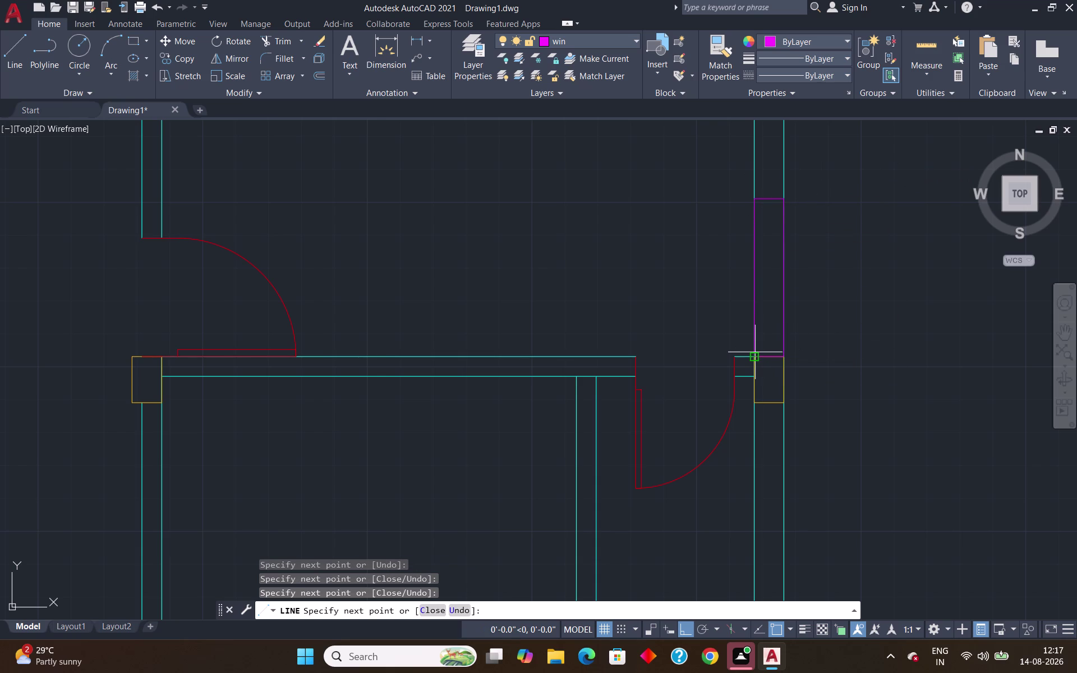
key(Return)
key(Return)
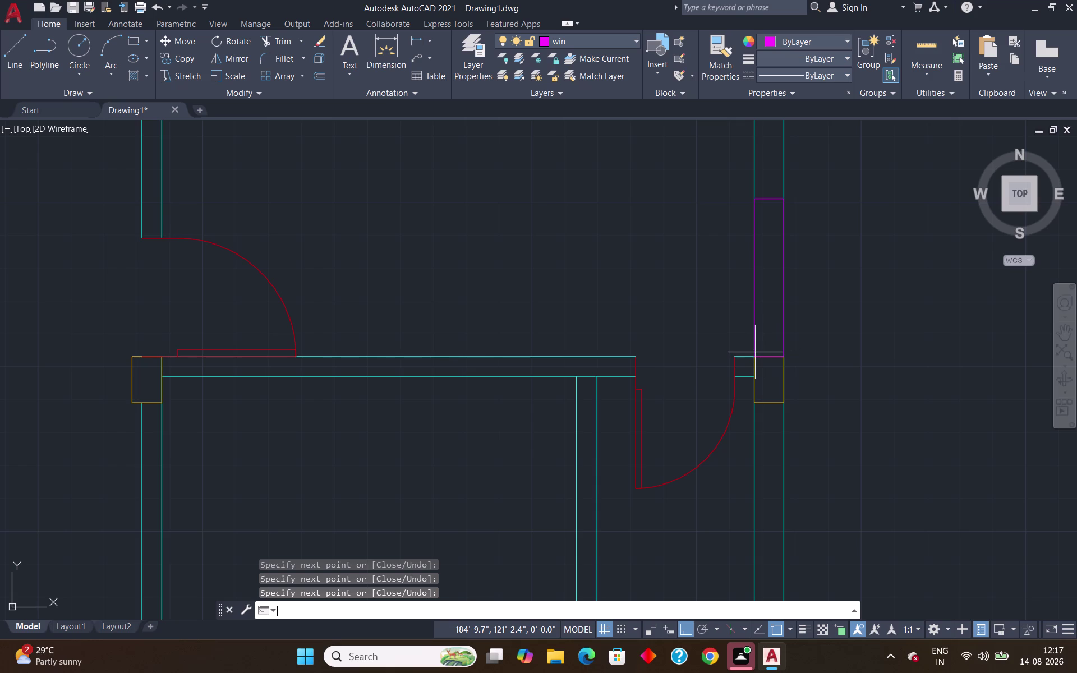
Offset the window edge 3" inward to add its inner line.
key(o)
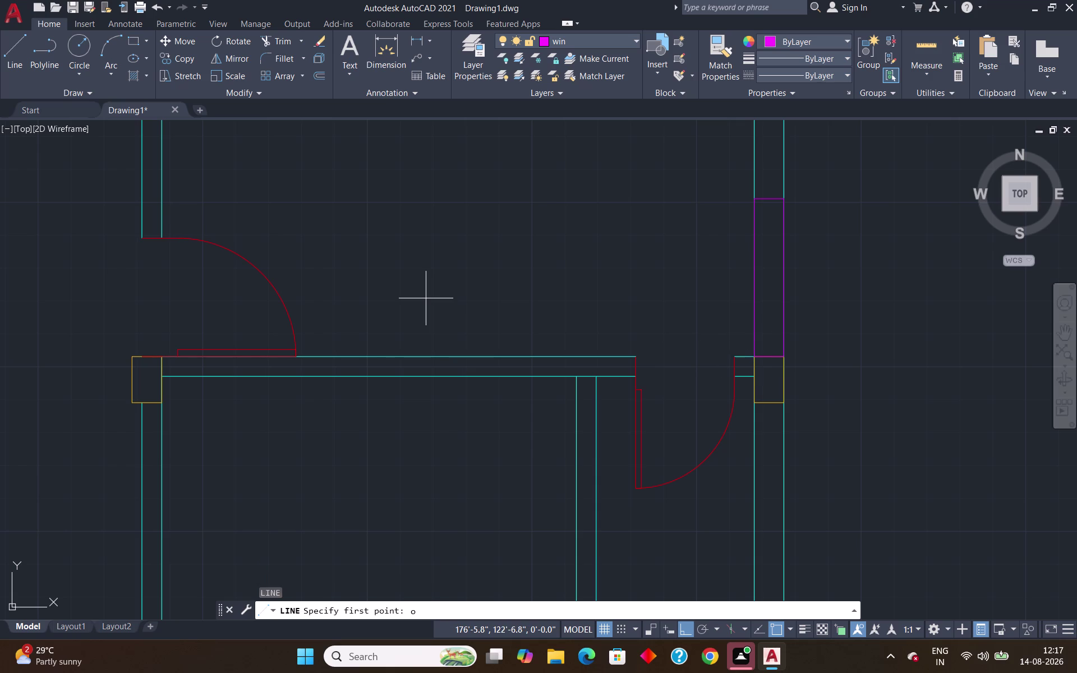
key(Escape)
key(Escape)
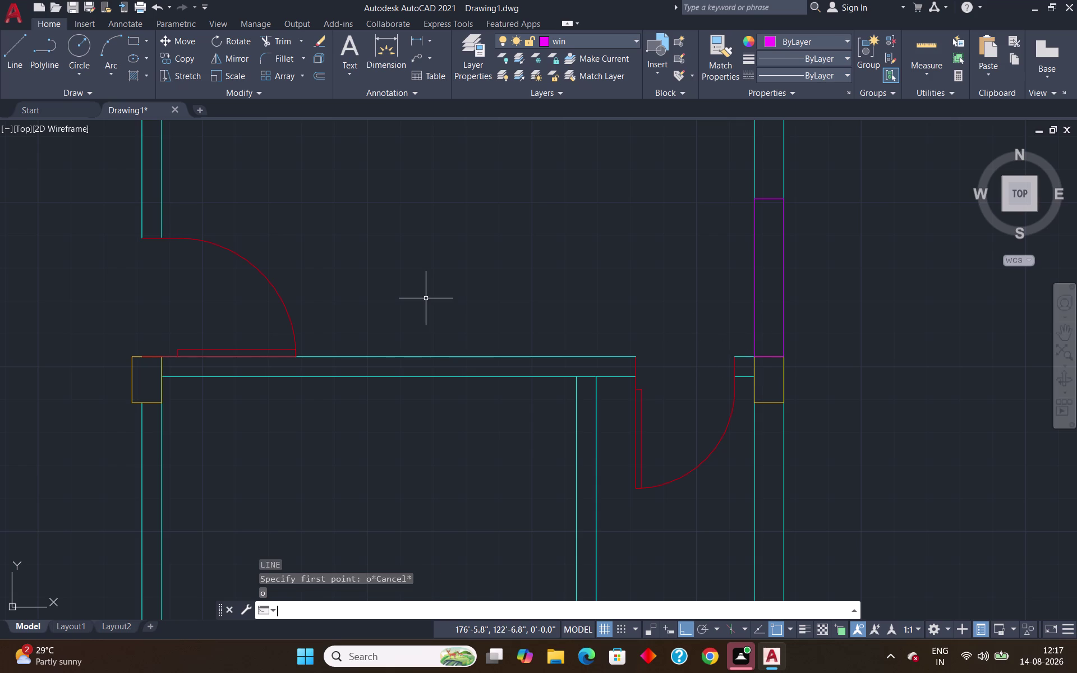
click(426, 298)
key(o)
key(Return)
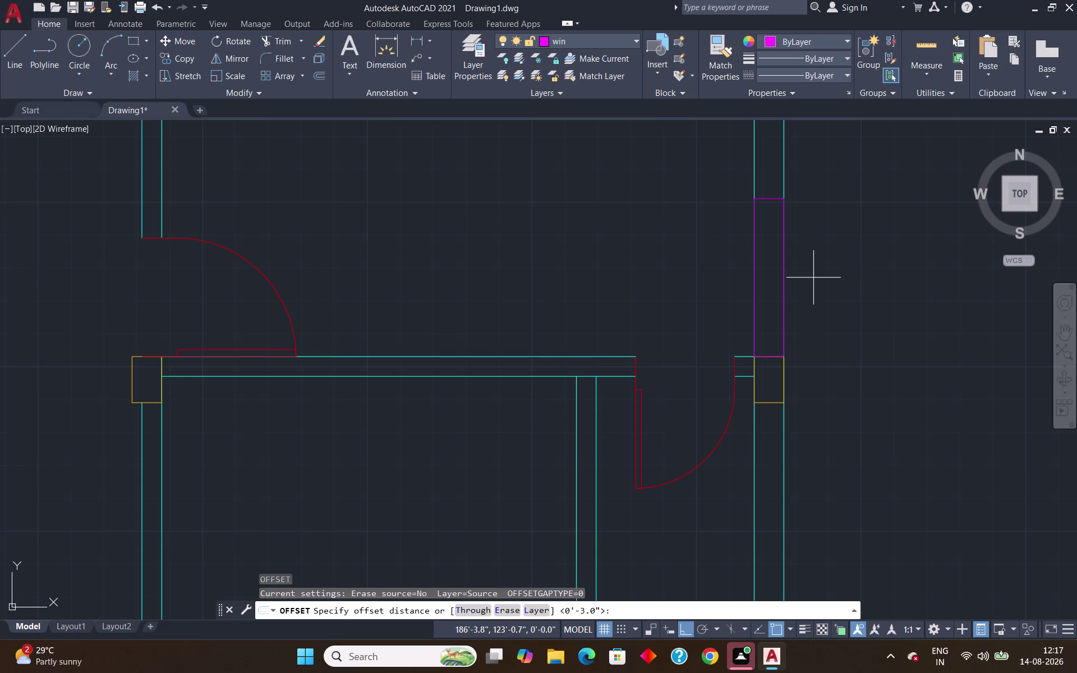
key(Return)
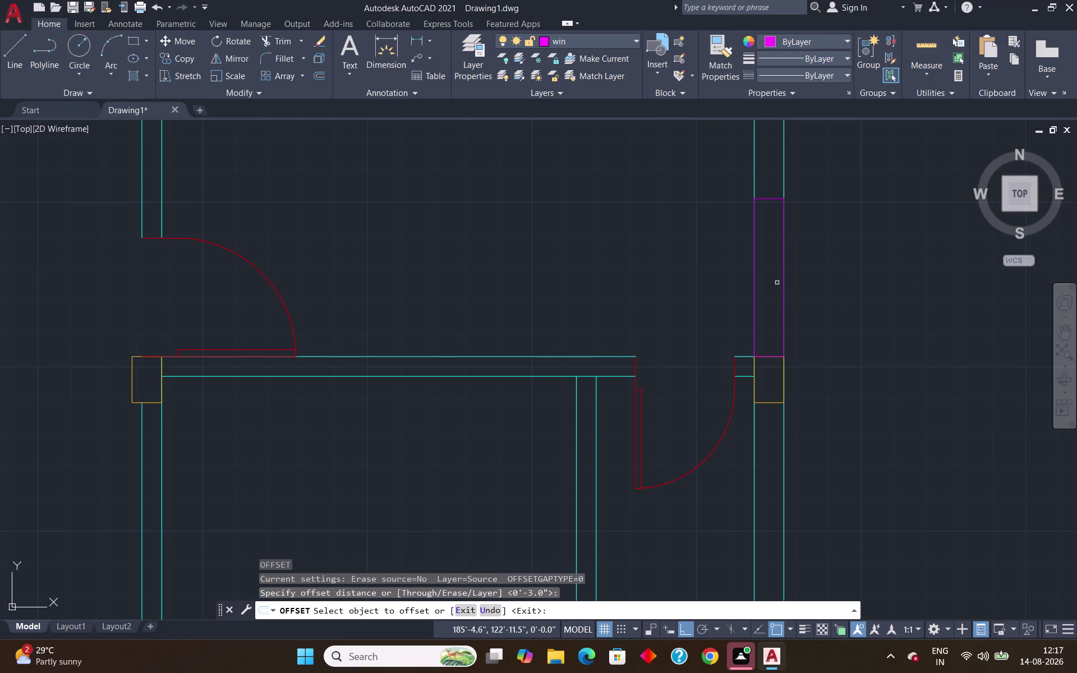
click(783, 283)
click(770, 278)
click(773, 279)
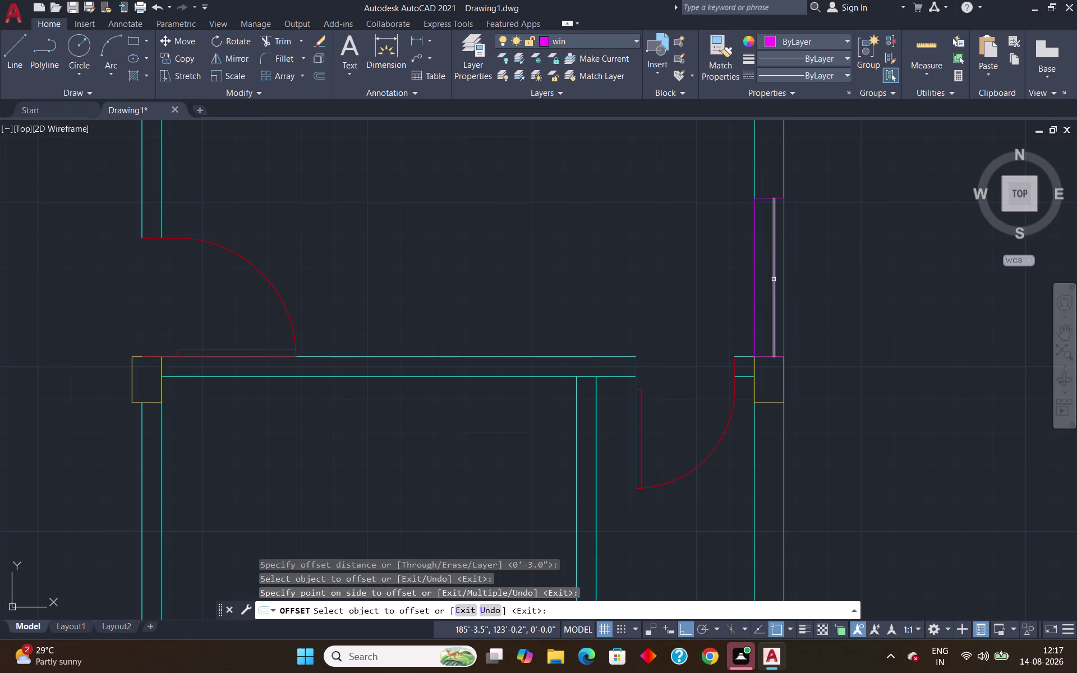
click(755, 282)
key(Return)
scroll(down, 3)
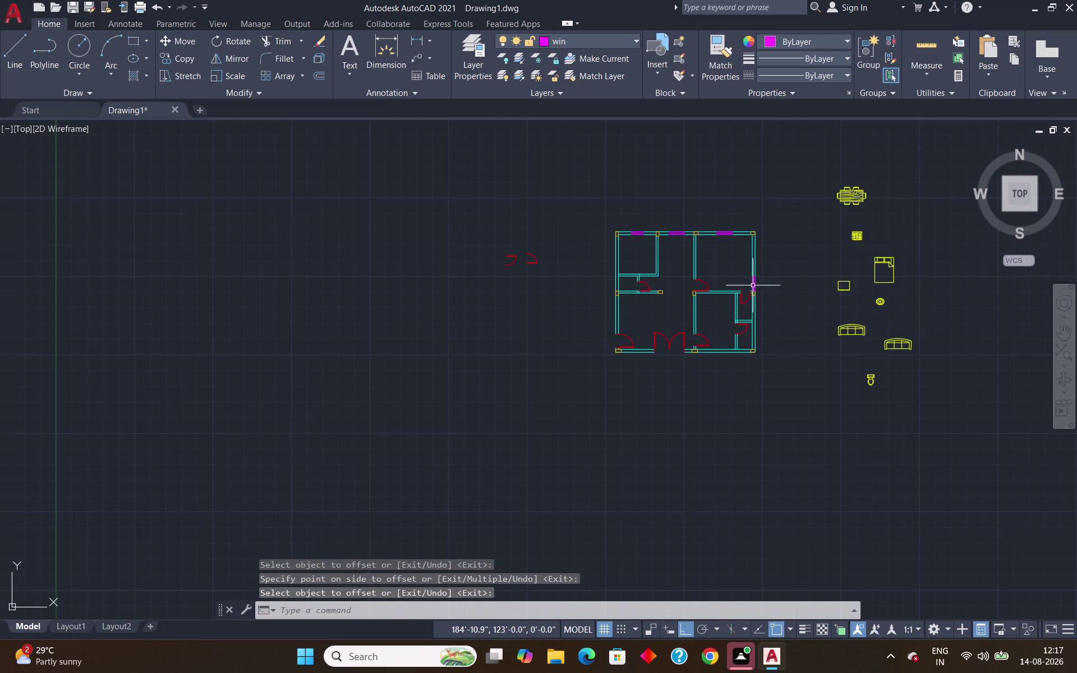
Zoom out, then zoom in on the right exterior wall below the new window.
scroll(up, 3)
scroll(down, 3)
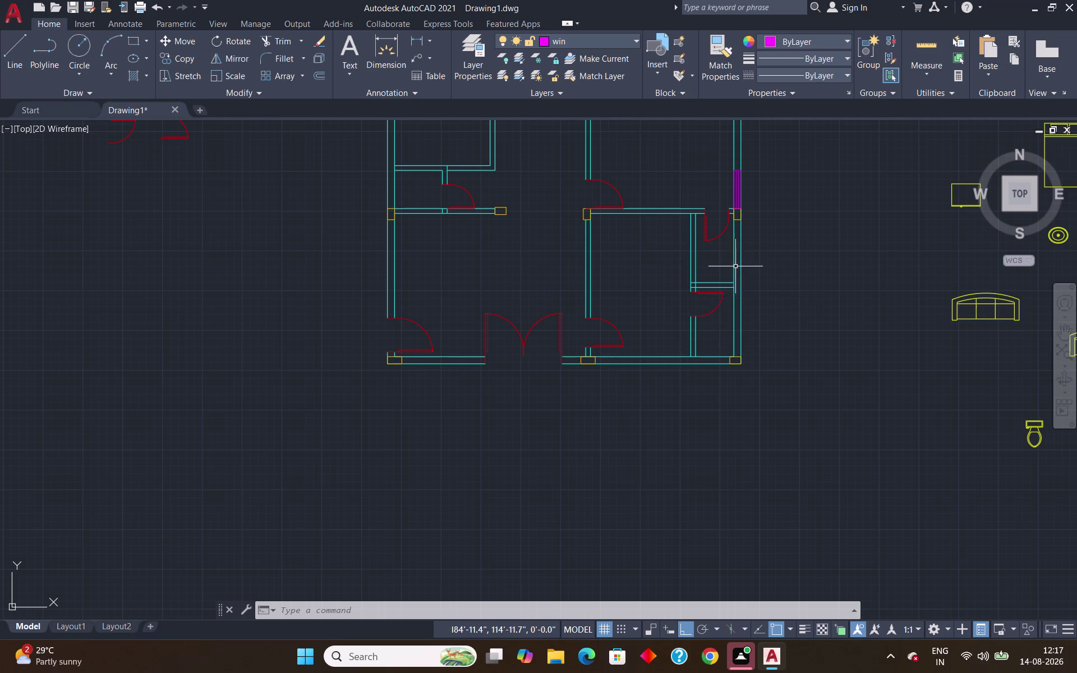
scroll(up, 3)
scroll(down, 3)
scroll(up, 3)
scroll(up, 3)
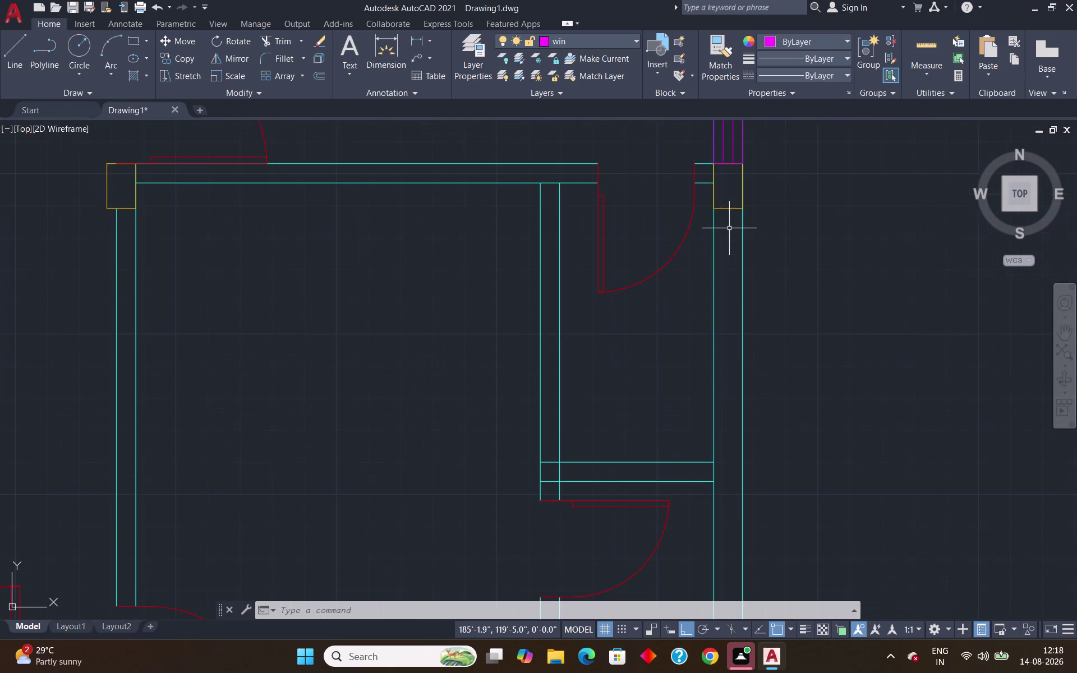
scroll(down, 3)
scroll(down, 3)
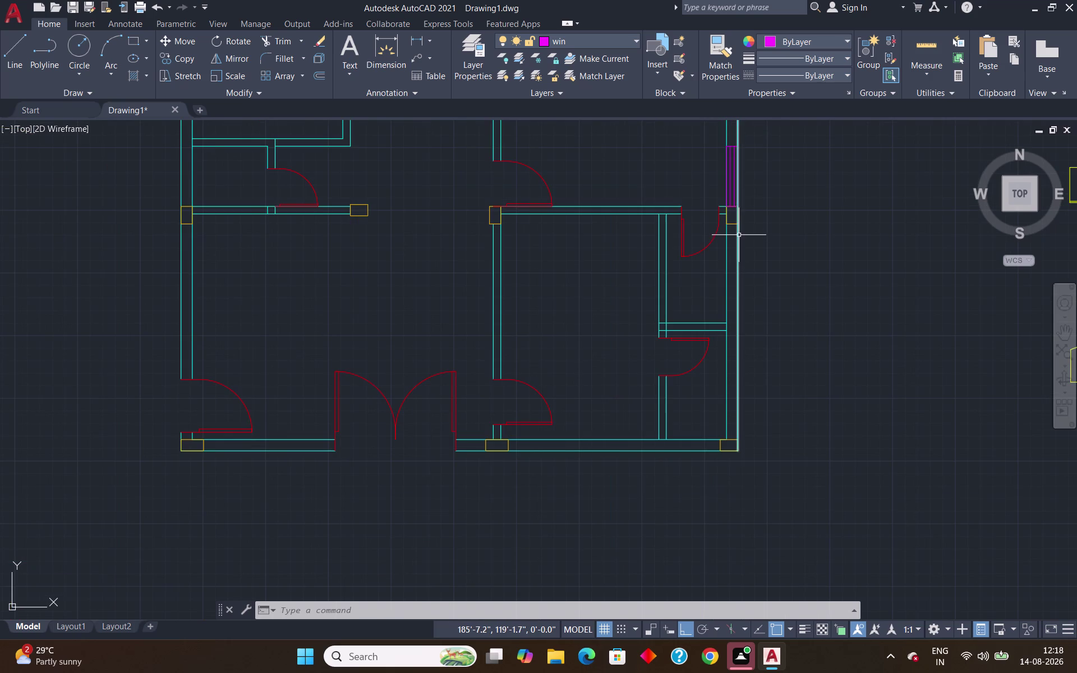
scroll(up, 3)
scroll(down, 3)
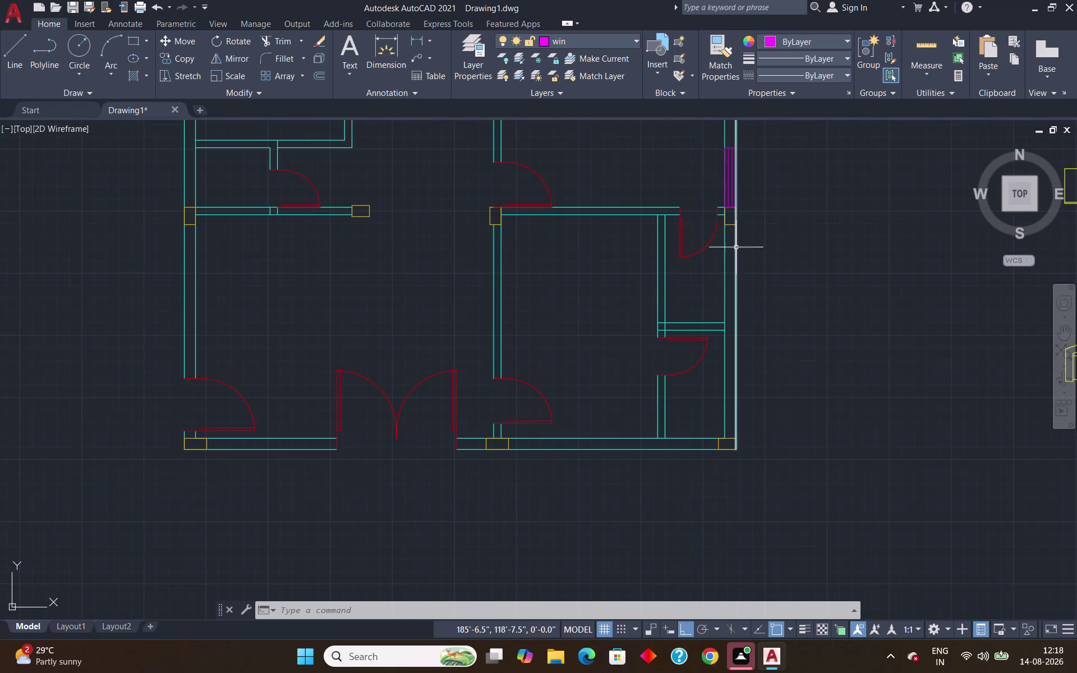
scroll(up, 3)
Start a line 2'7.5" down the right wall from the column corner.
key(l)
key(Return)
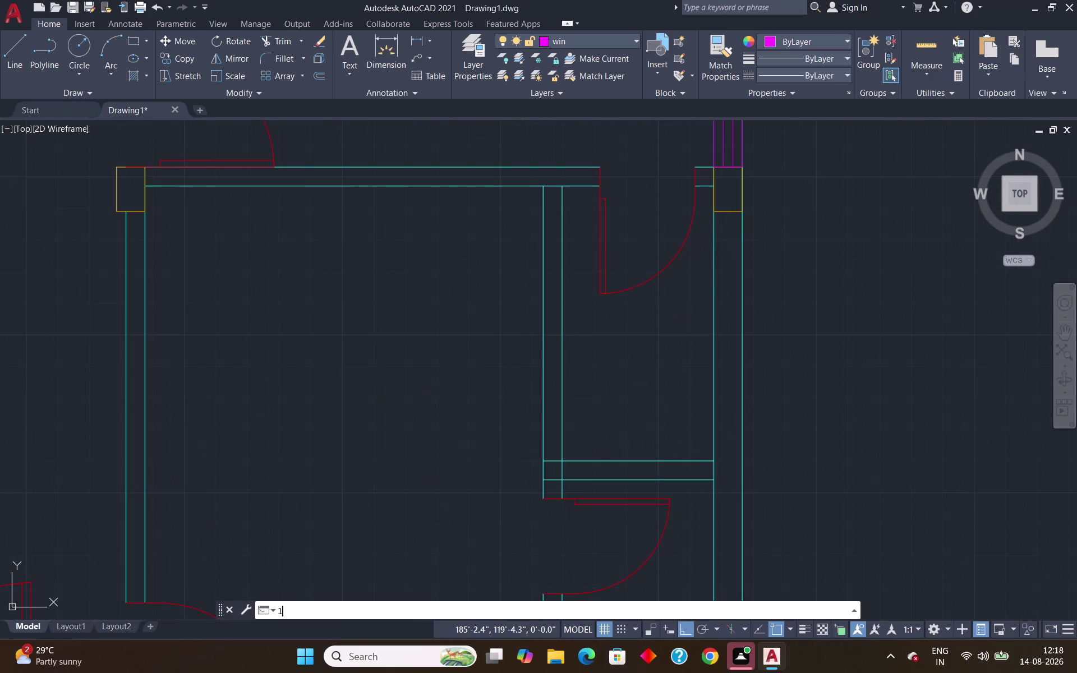
text(tk)
key(Return)
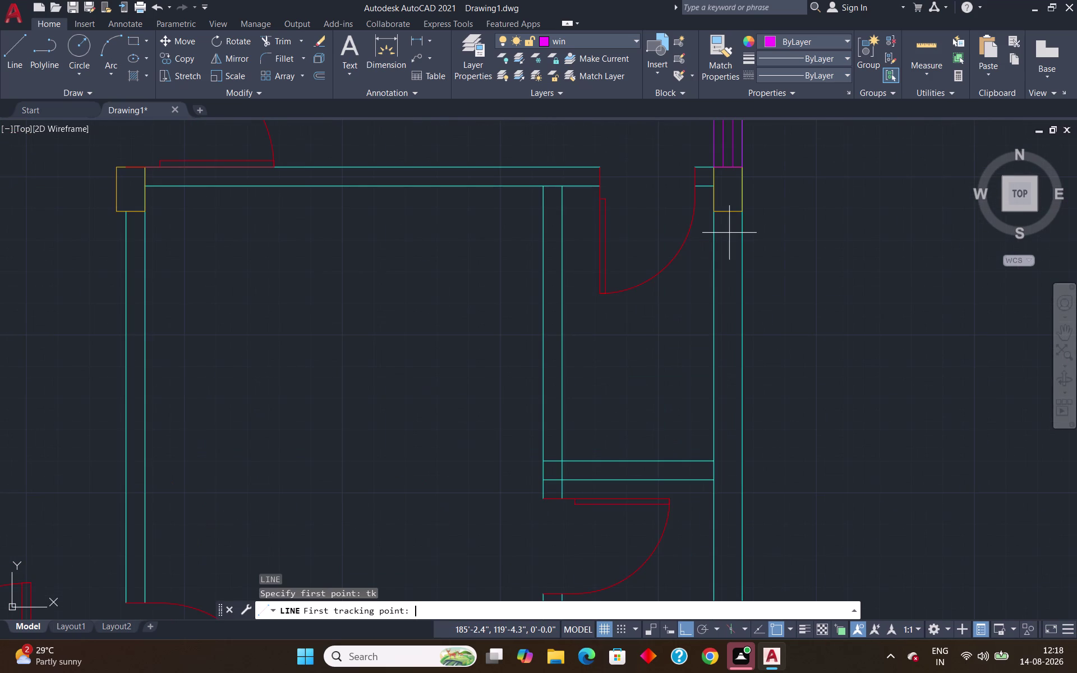
click(712, 214)
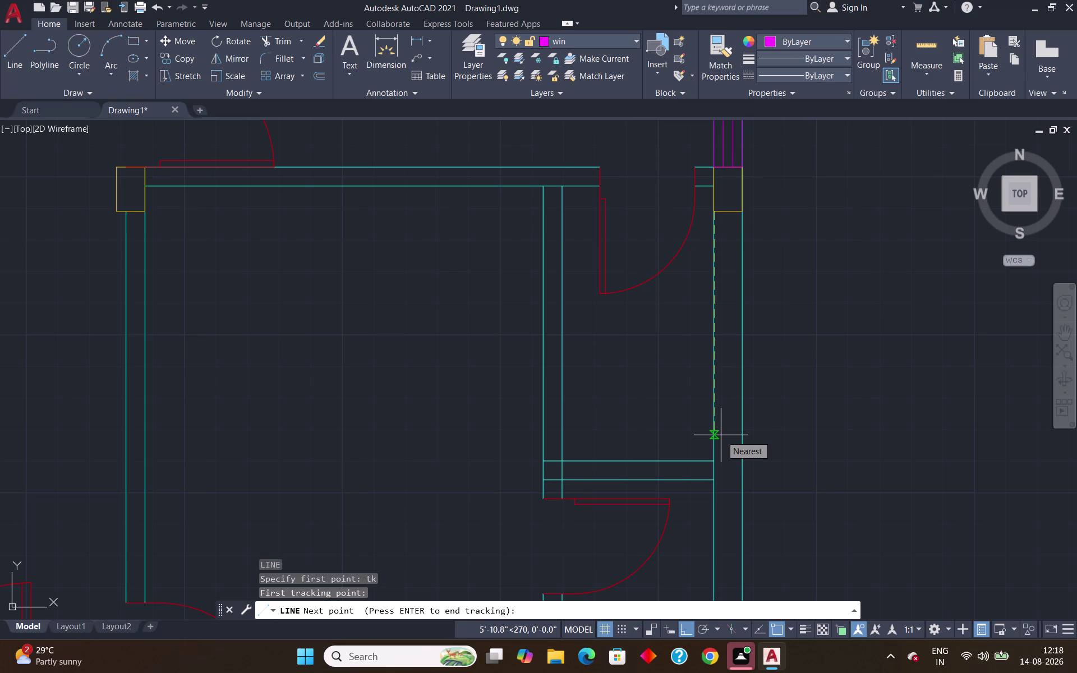
text(2')
key(7)
key(period)
text(5)
text(")
key(Return)
key(Return)
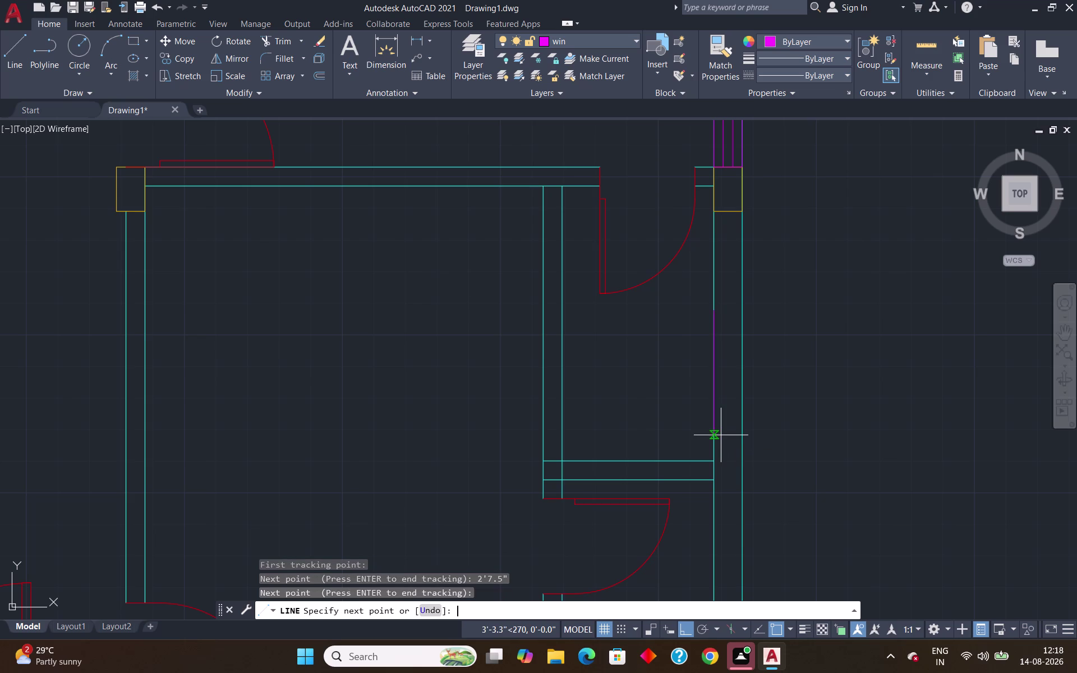
Draw a 2-foot window rectangle across the right wall's thickness.
click(744, 308)
text(2')
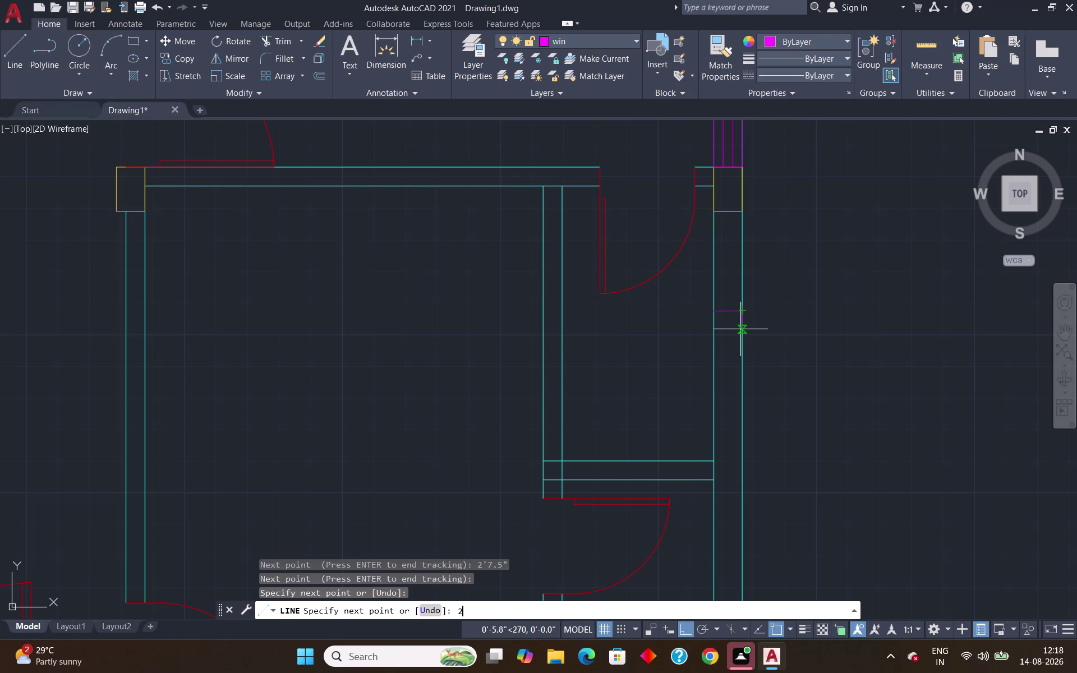
key(Return)
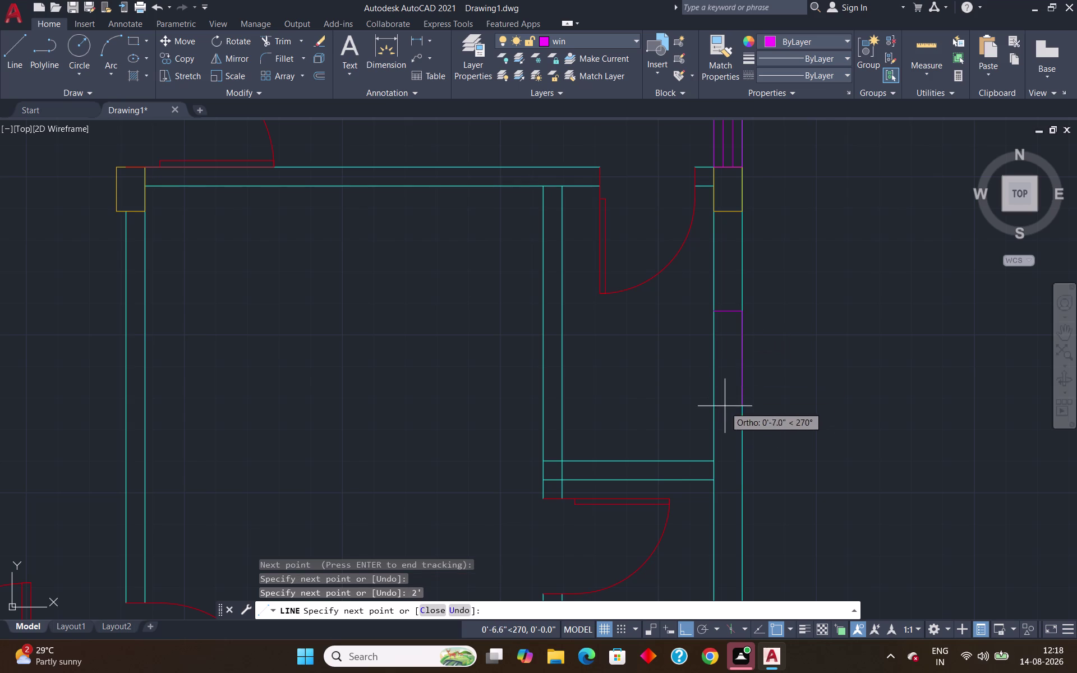
click(711, 386)
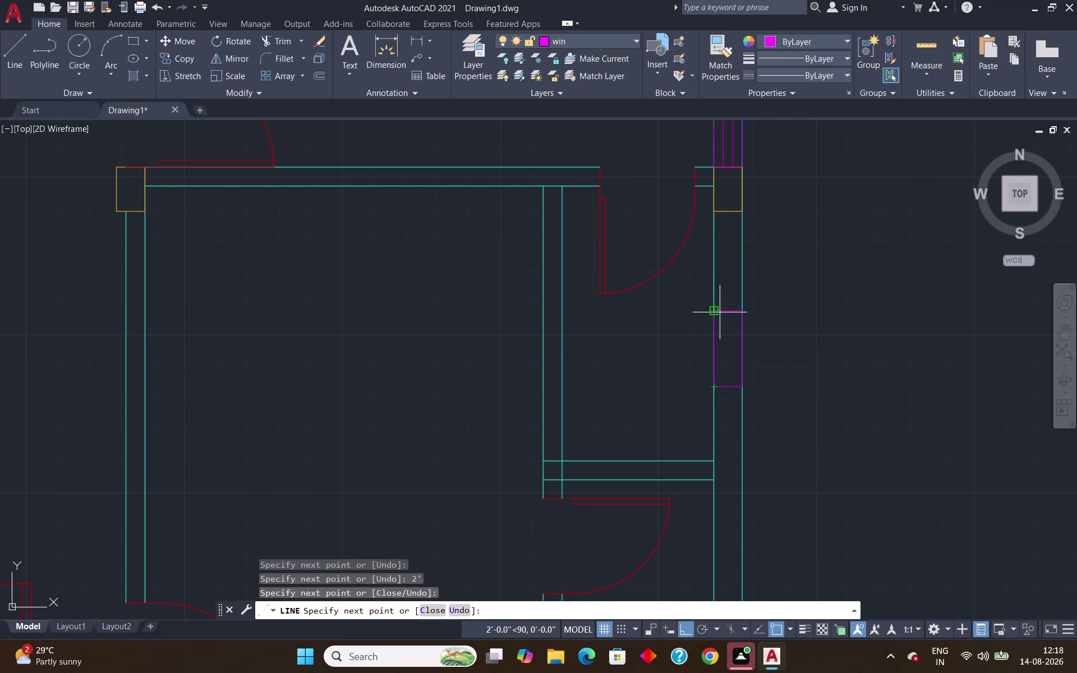
click(719, 312)
key(Return)
Offset the window edge twice by 3" to add two inner pane lines.
key(o)
key(Return)
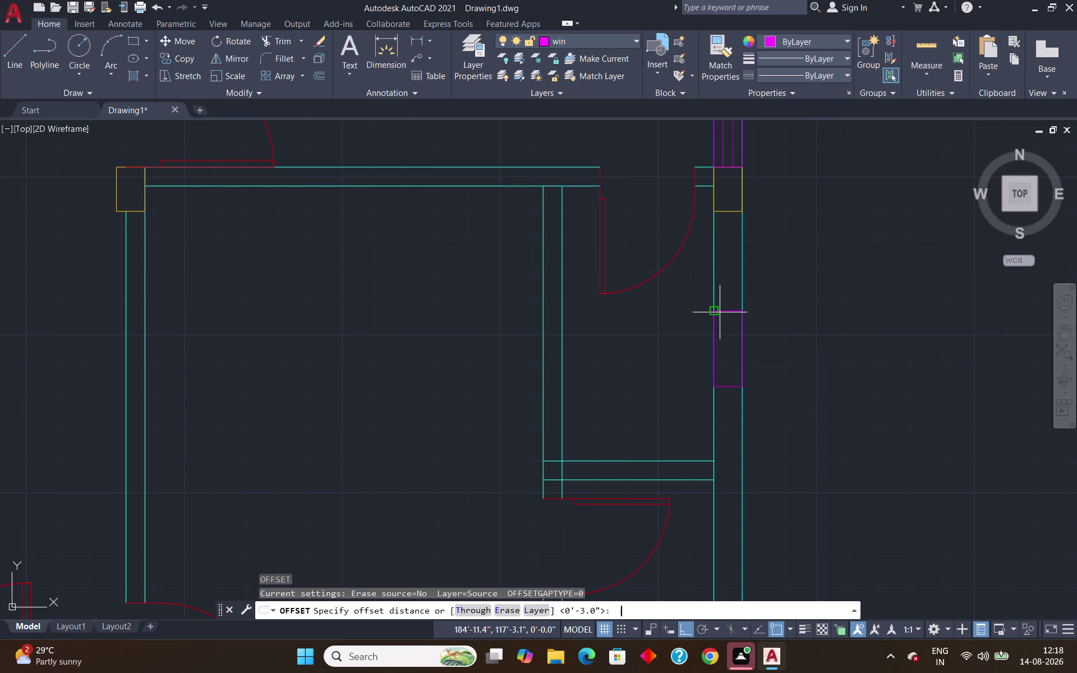
key(Return)
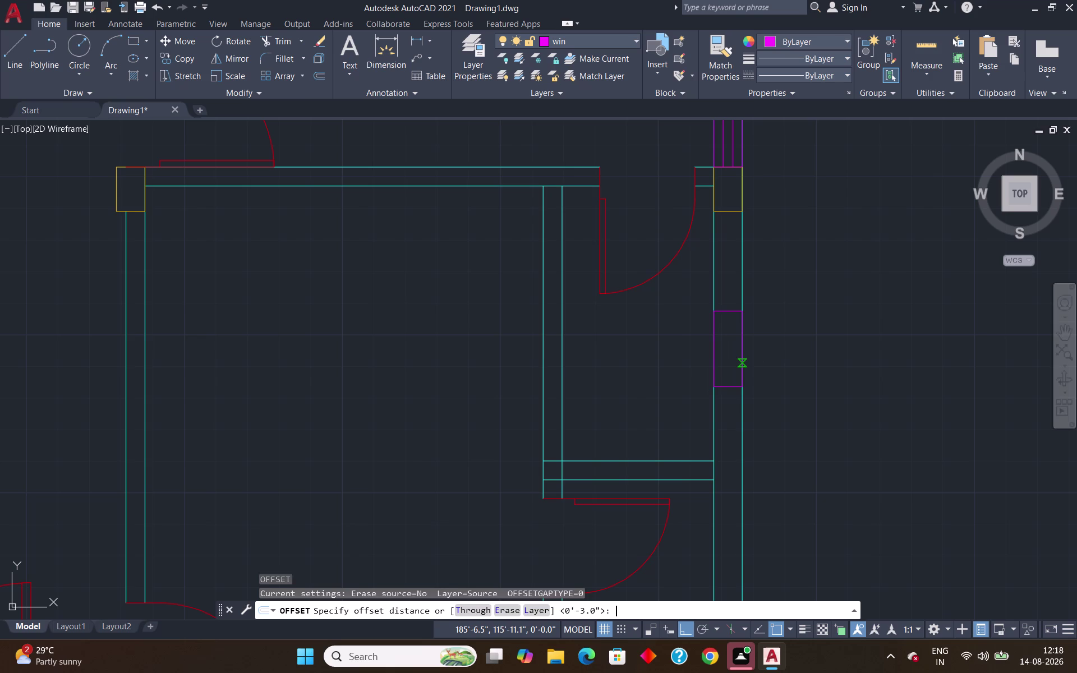
click(712, 355)
click(741, 360)
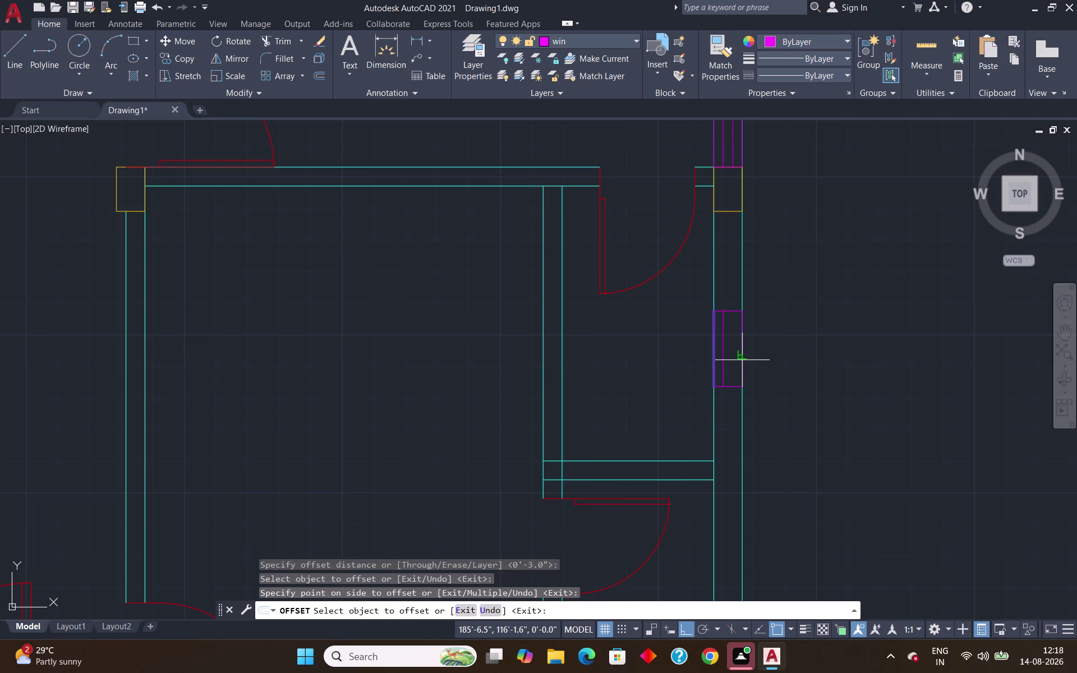
click(743, 360)
click(724, 356)
key(Return)
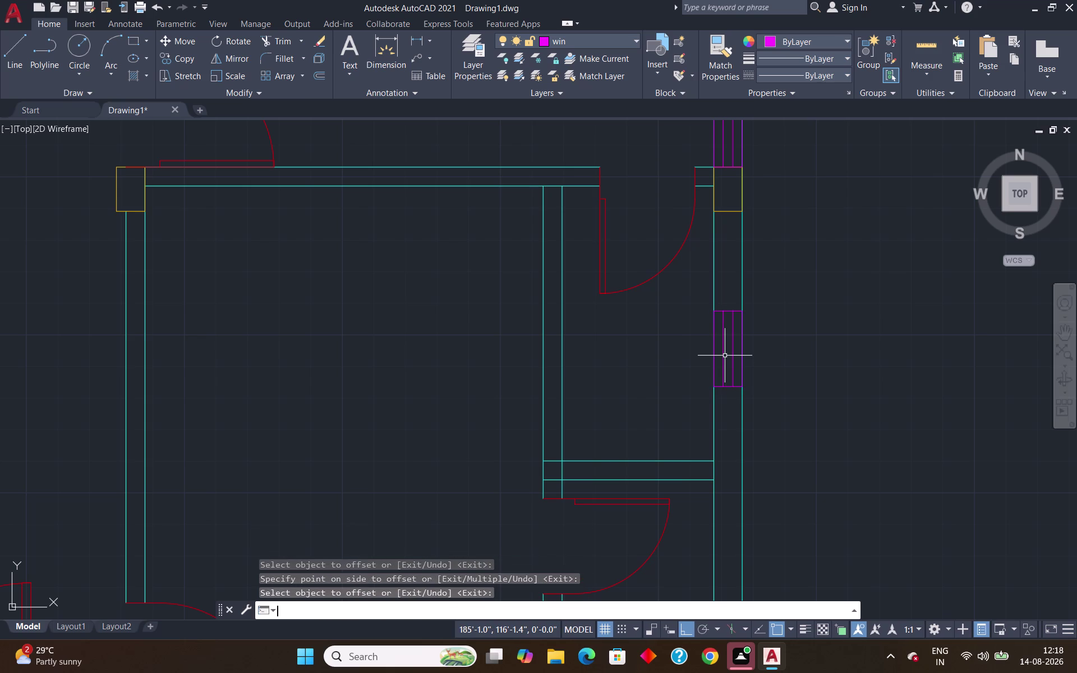
scroll(down, 3)
Draw a 2'-tall window rectangle across the right wall, starting 2'7.5" below the inner corner.
scroll(up, 3)
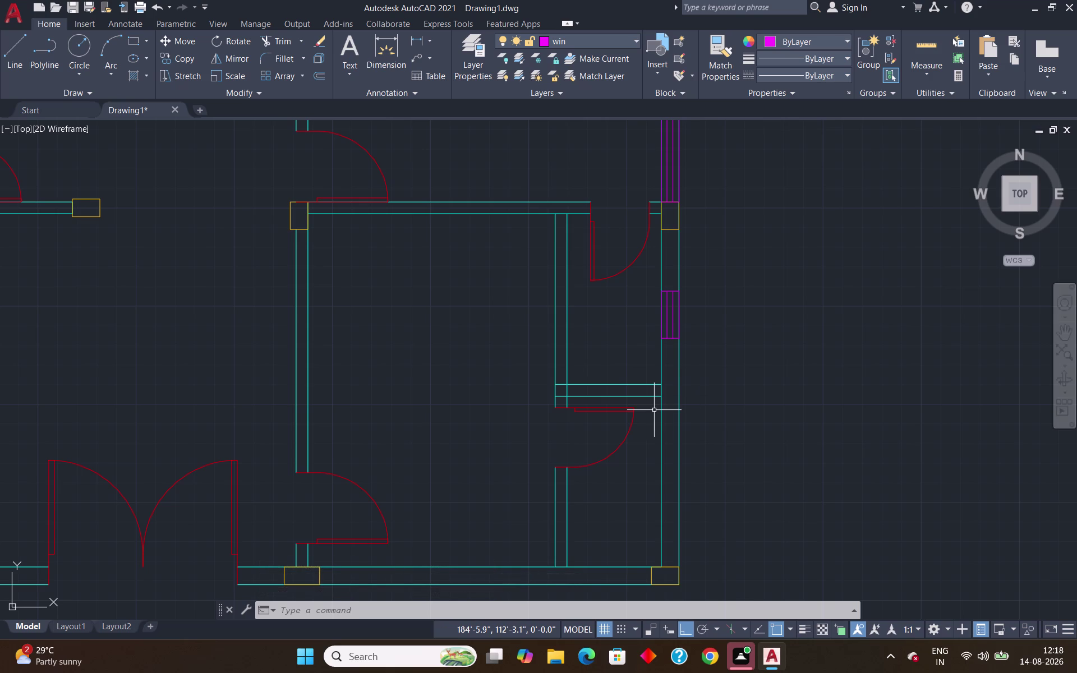
key(l)
key(Return)
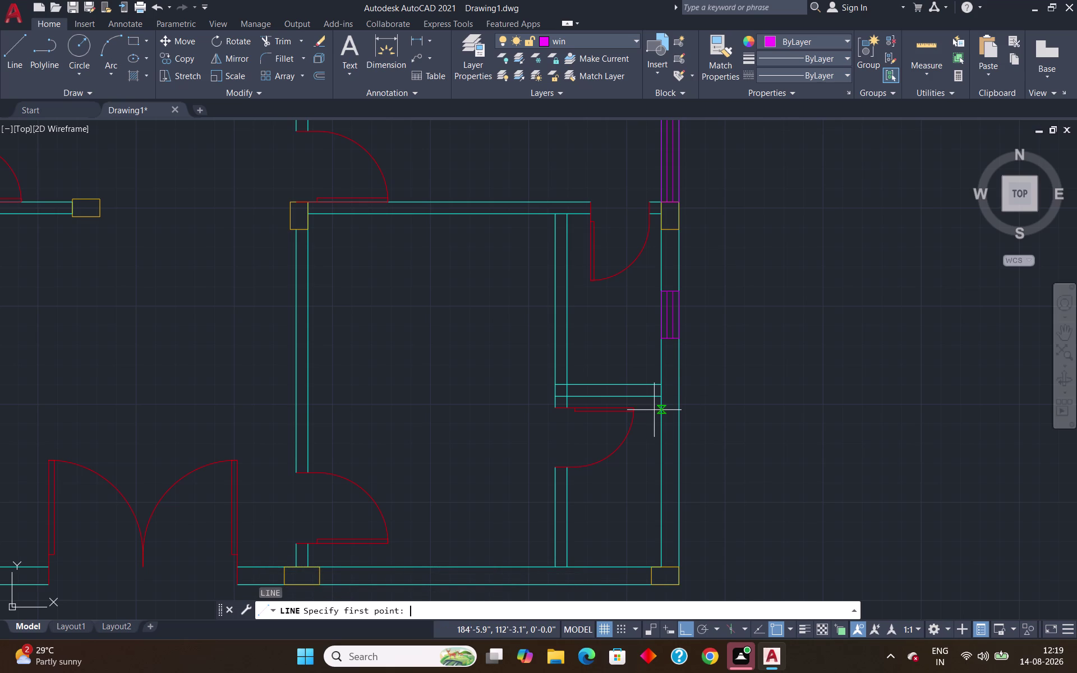
key(t)
key(k)
key(Return)
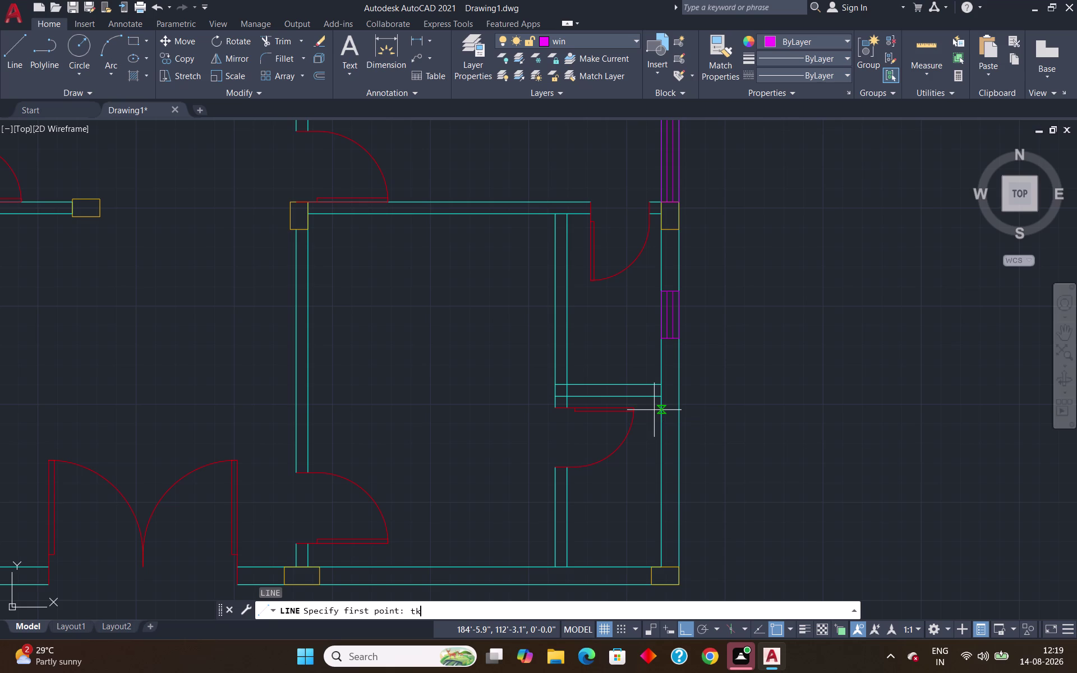
scroll(up, 3)
click(651, 399)
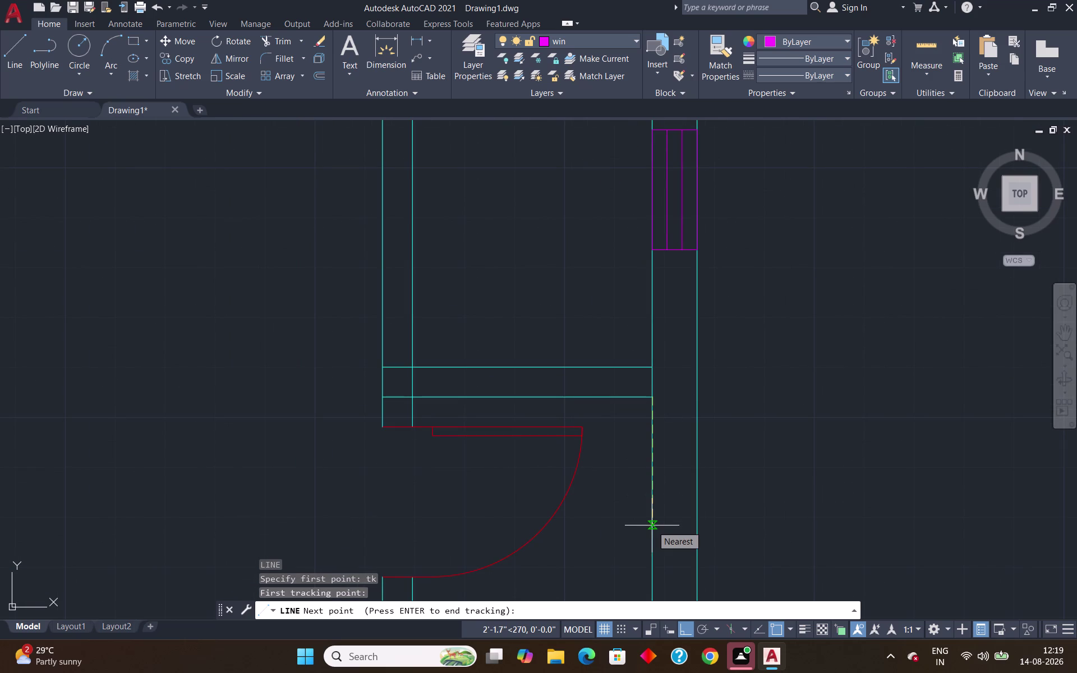
text(2')
text(7)
key(period)
text(5)
text(")
key(Return)
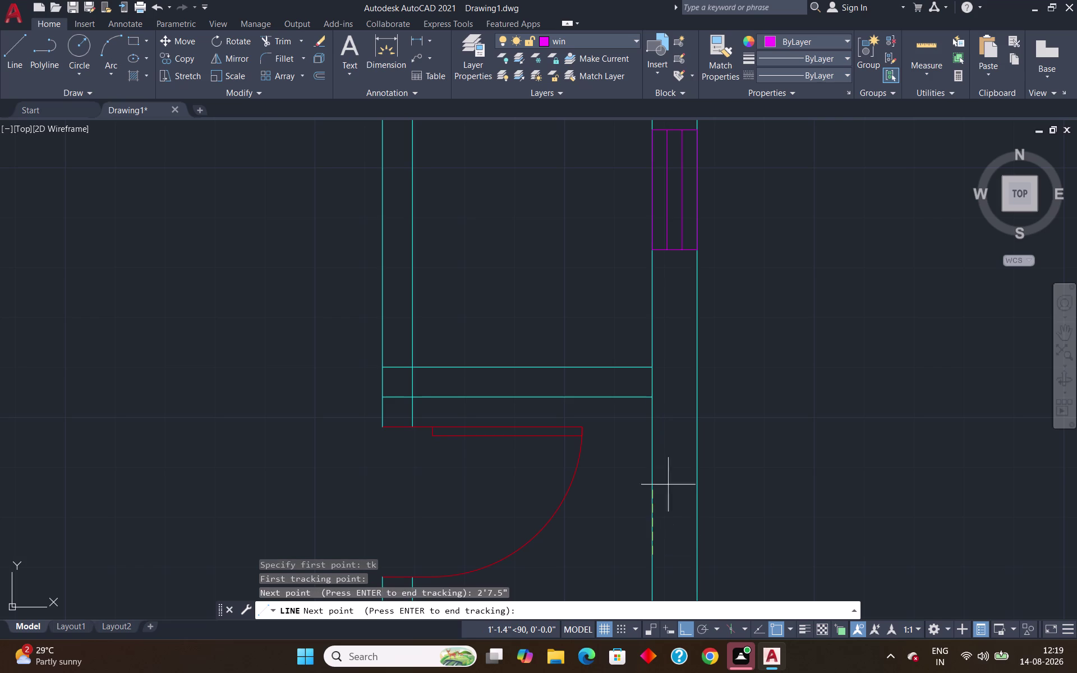
key(Return)
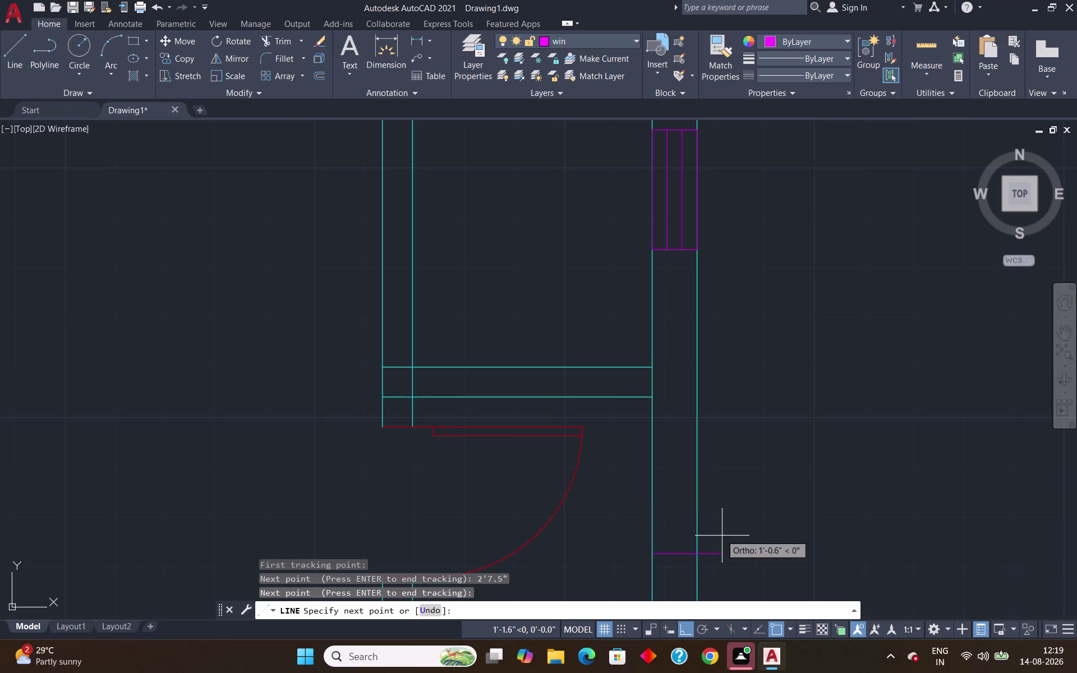
click(698, 555)
scroll(down, 3)
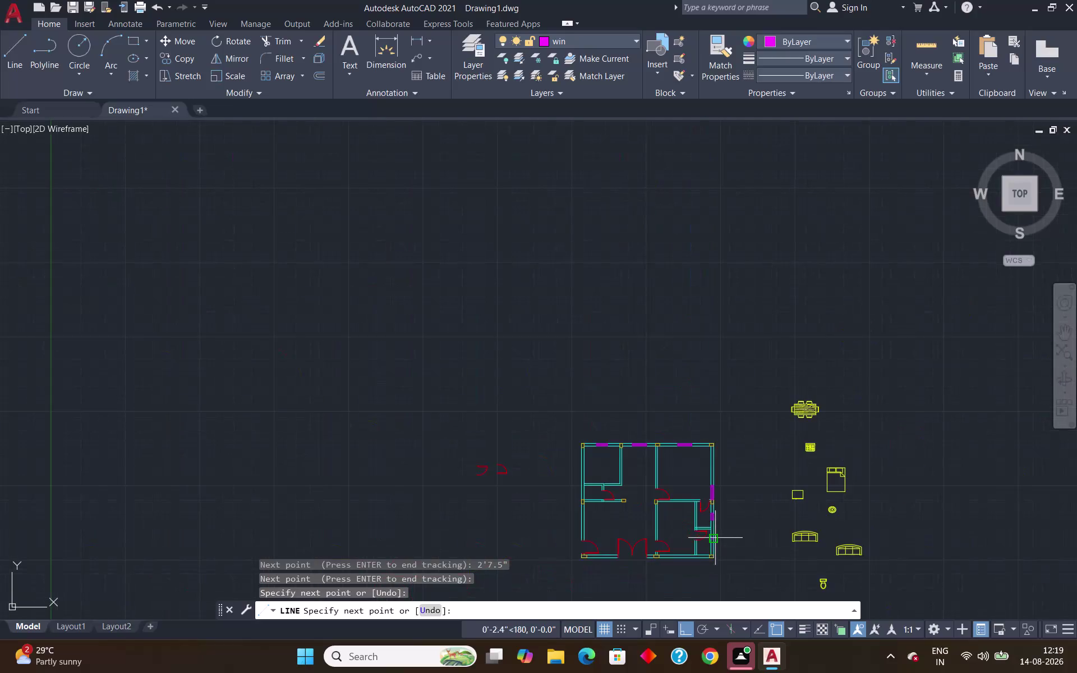
scroll(up, 3)
text(2)
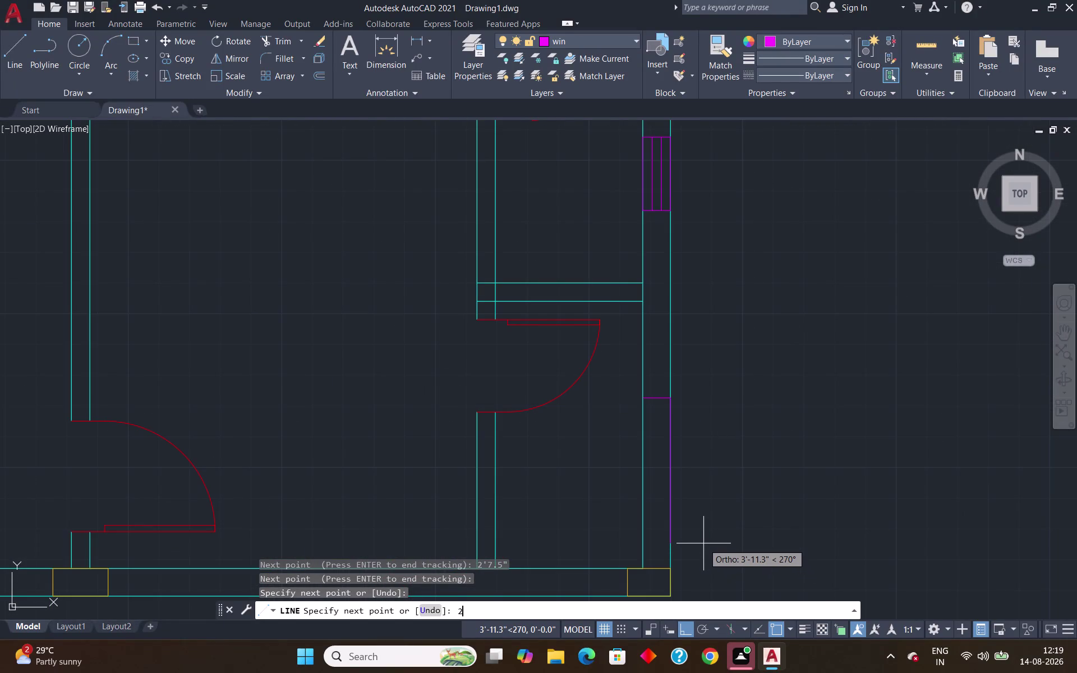
text(')
key(Return)
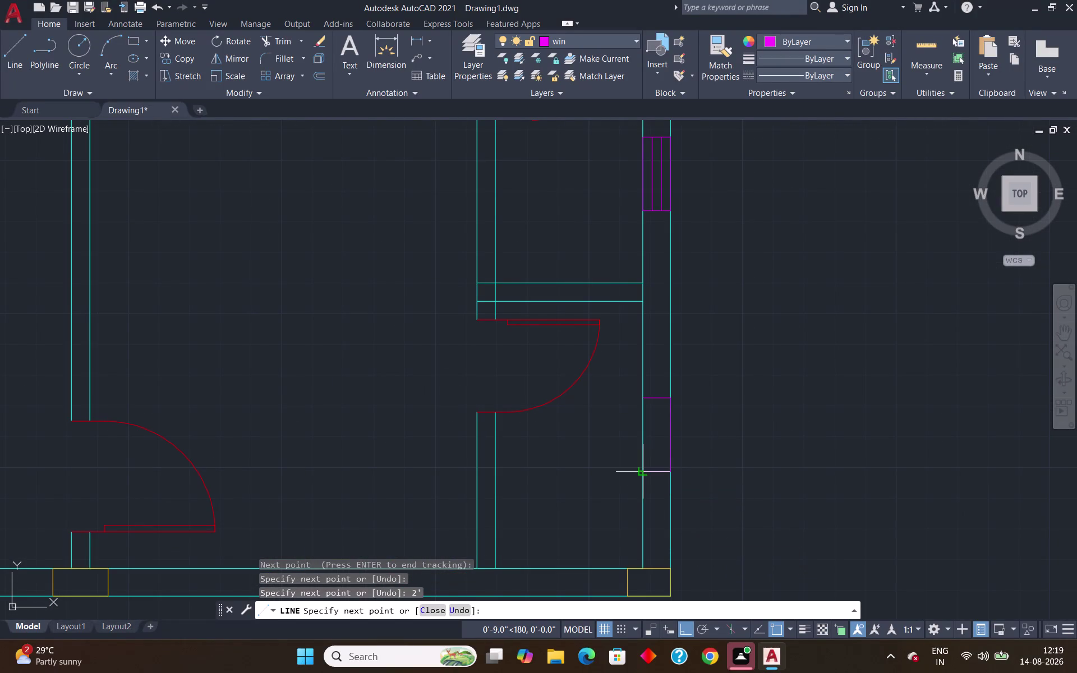
click(643, 471)
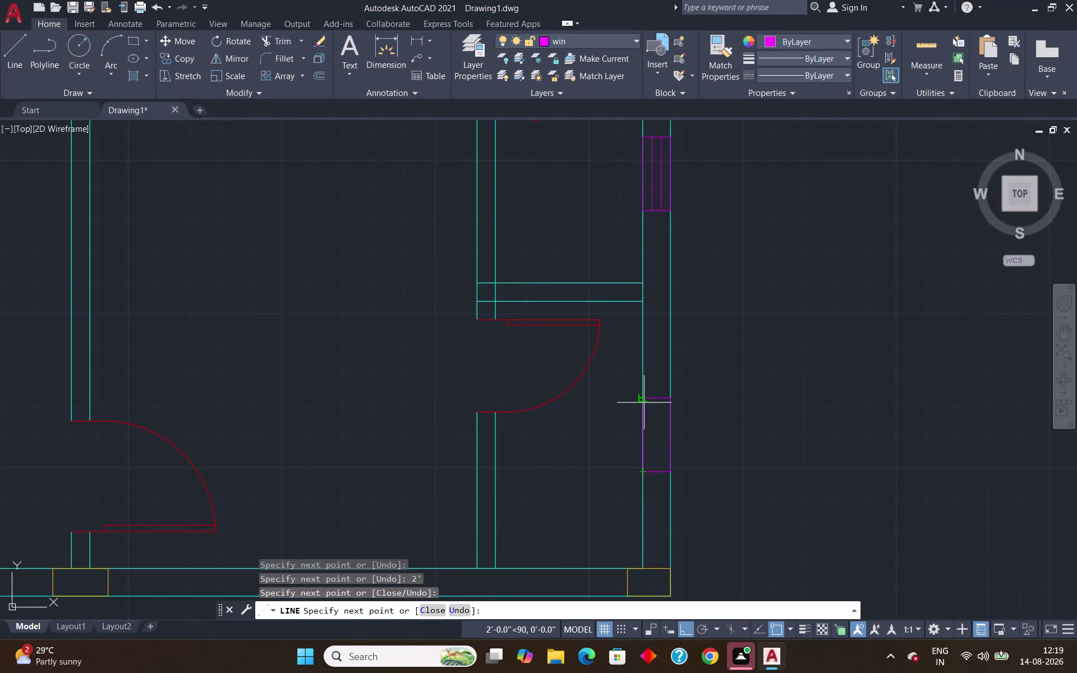
click(644, 403)
key(Return)
Offset the new window's edge inward twice to form the inner pane lines.
key(o)
key(Return)
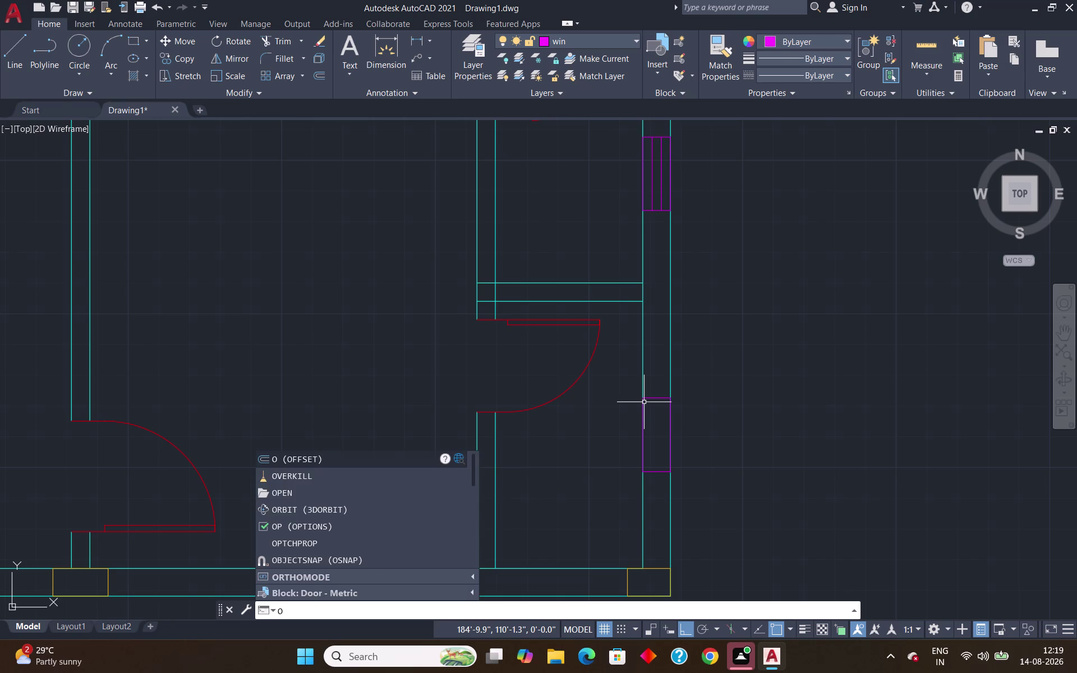
key(Return)
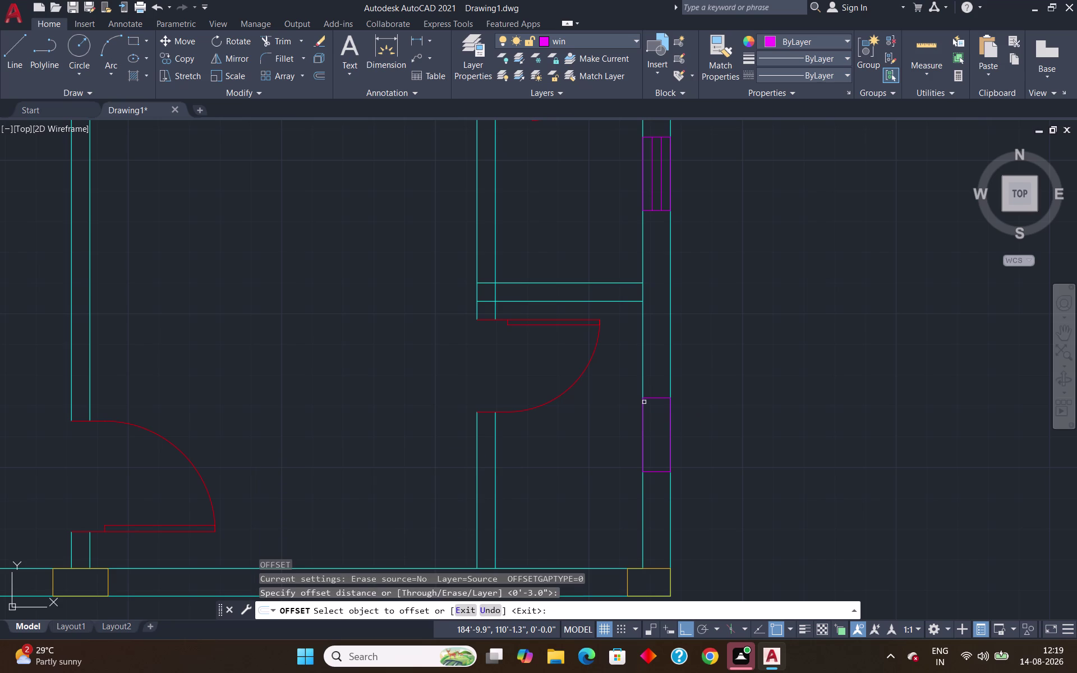
click(642, 432)
click(650, 438)
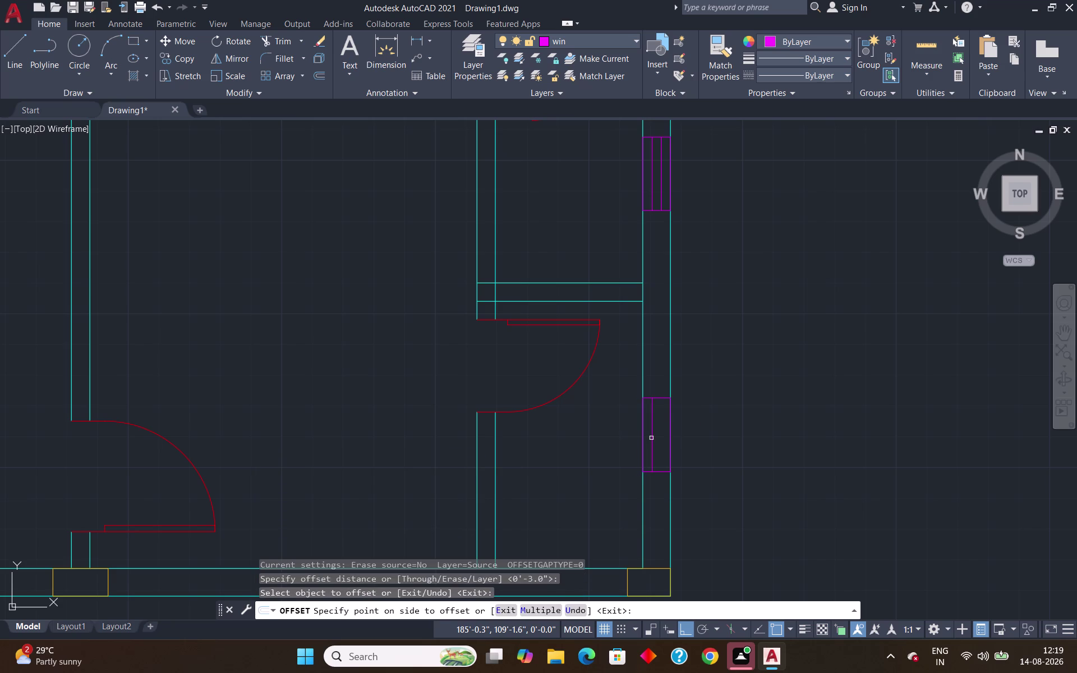
click(653, 432)
click(662, 433)
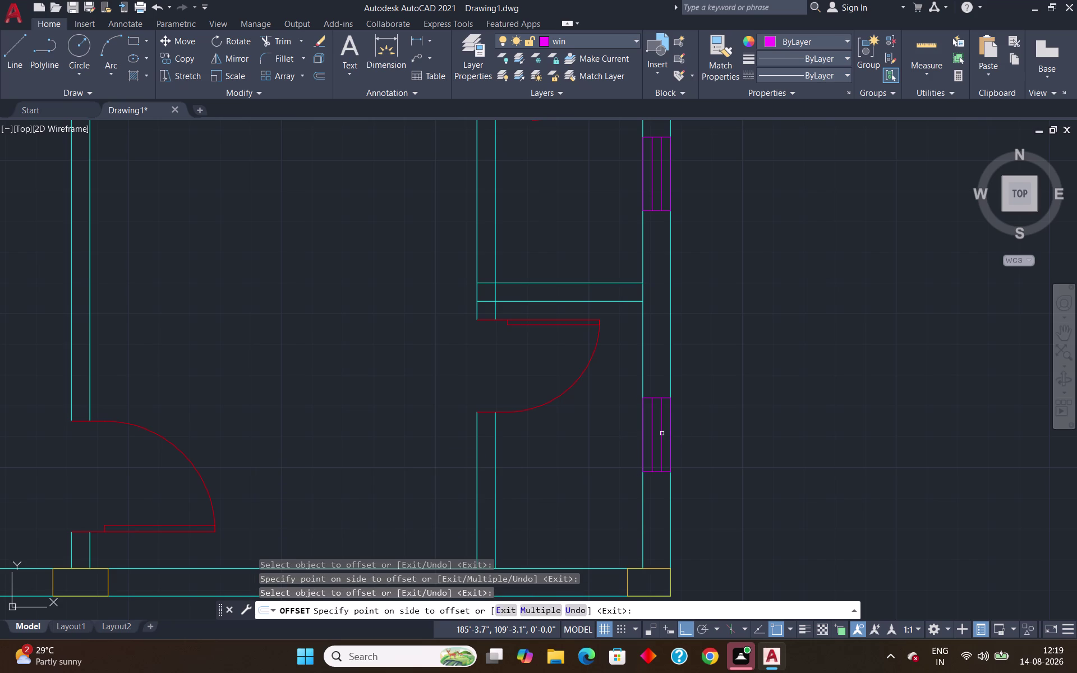
key(Return)
scroll(down, 3)
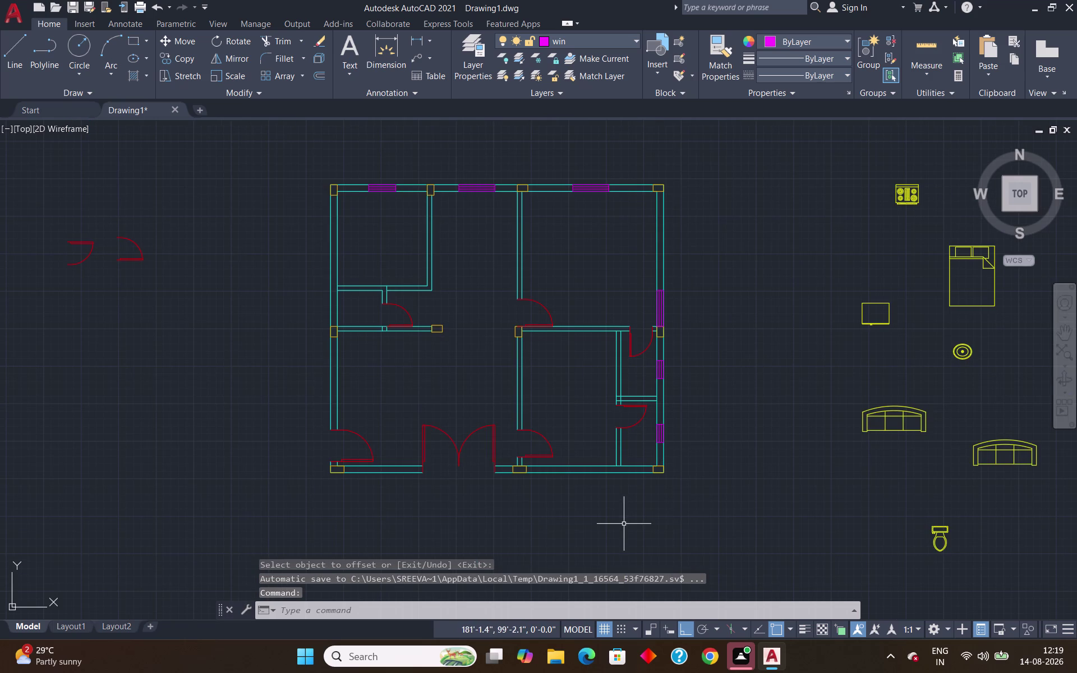
Zoom to the double door and make 'furniture' the current layer.
scroll(up, 3)
scroll(down, 3)
scroll(up, 3)
scroll(up, 3)
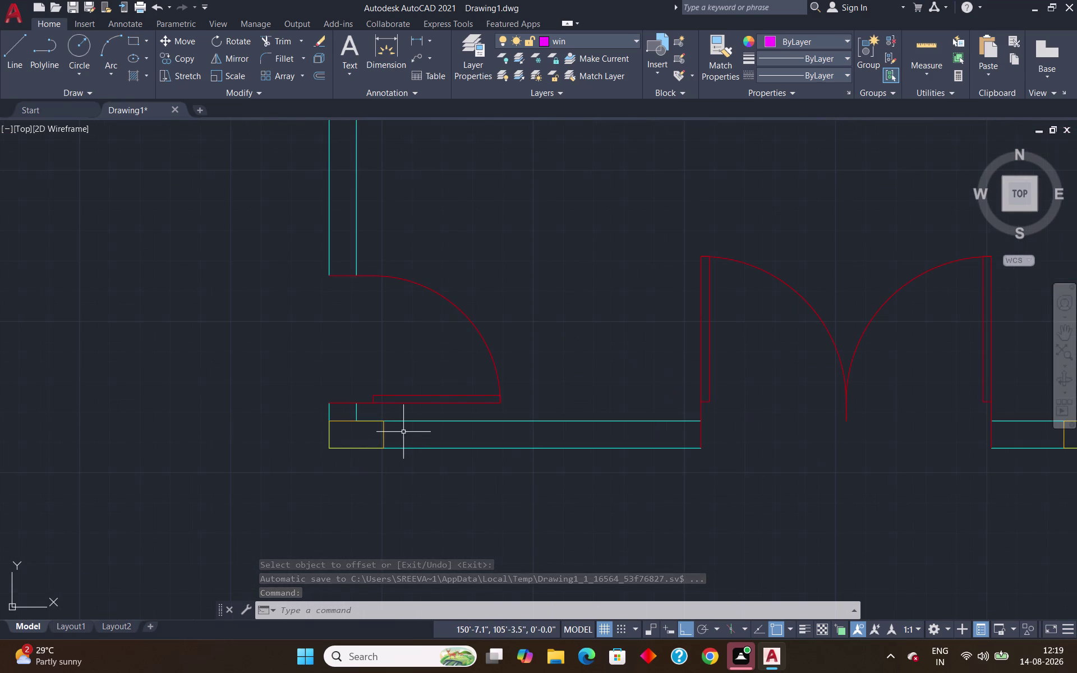
scroll(down, 3)
scroll(up, 3)
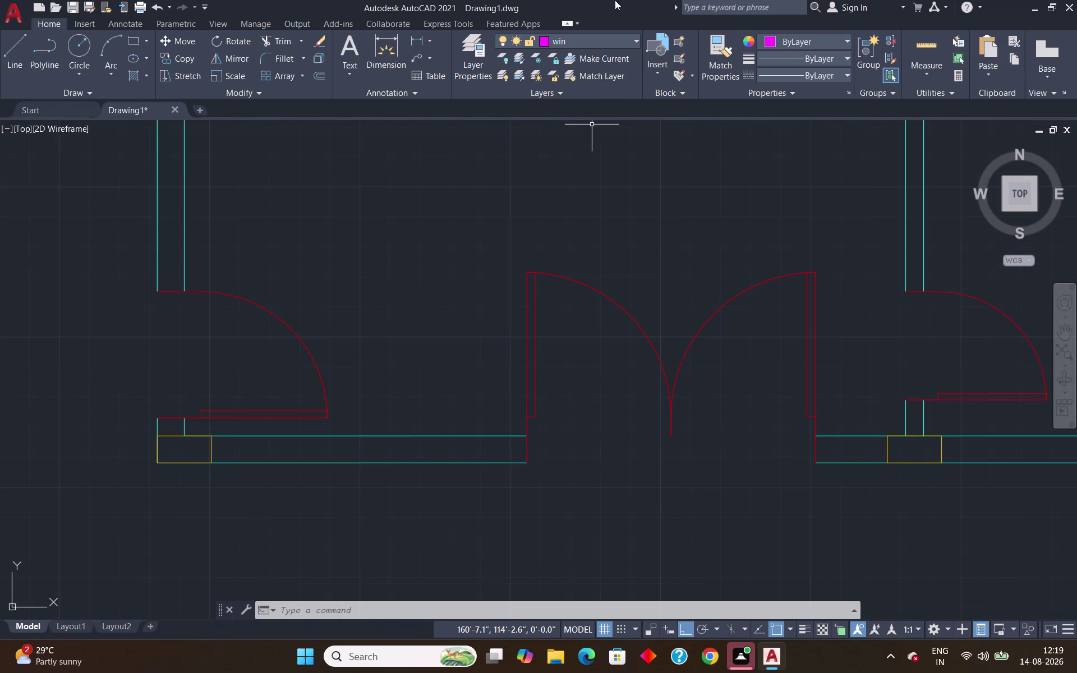
click(632, 43)
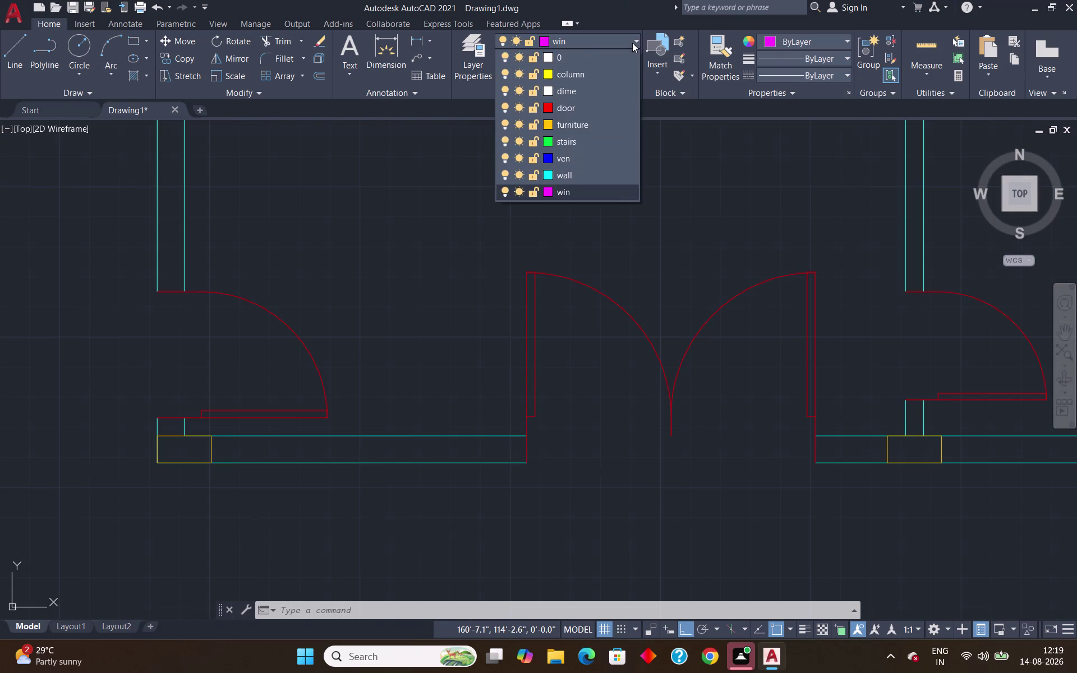
click(615, 130)
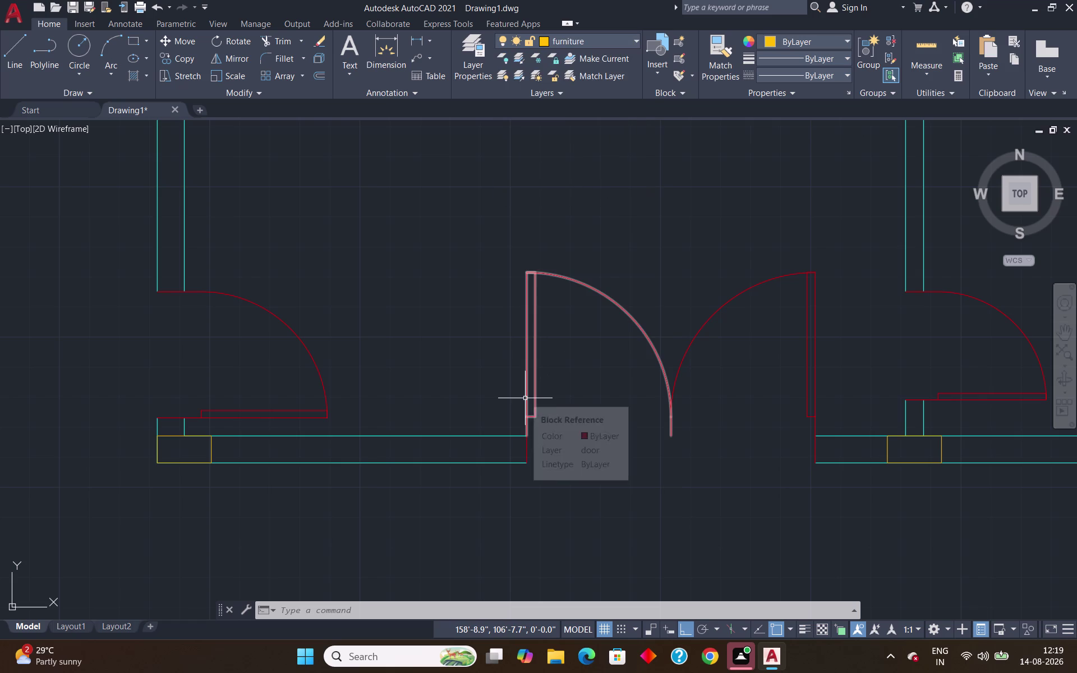
Start a line with TK tracking from the wall end beside the entrance door.
key(l)
key(Return)
click(525, 398)
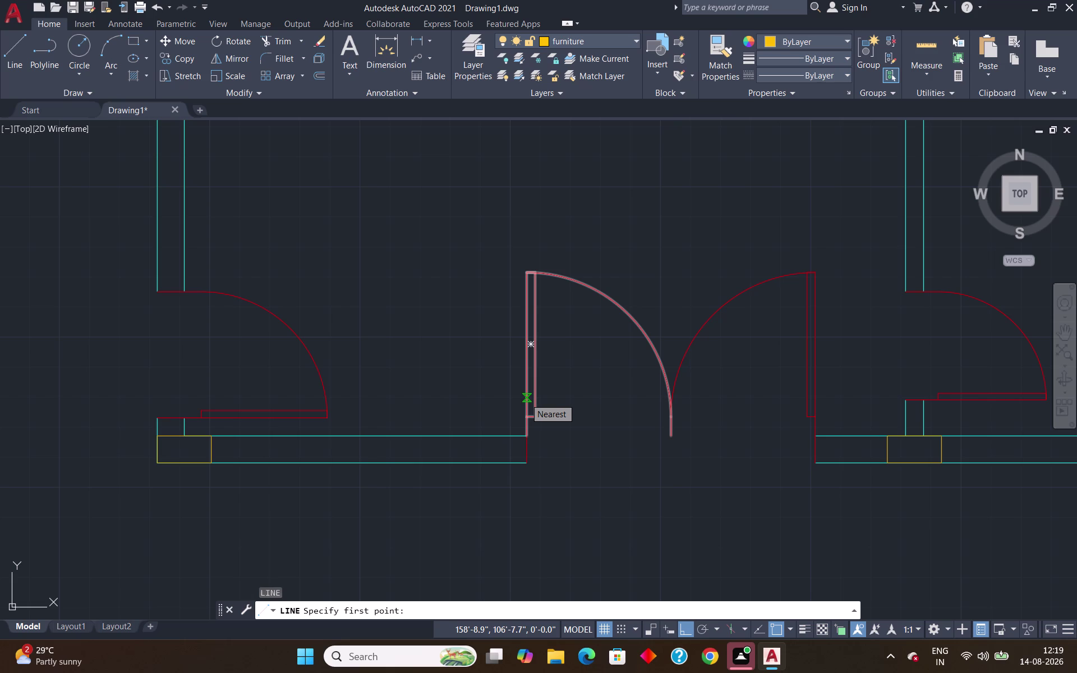
text(tk)
key(Return)
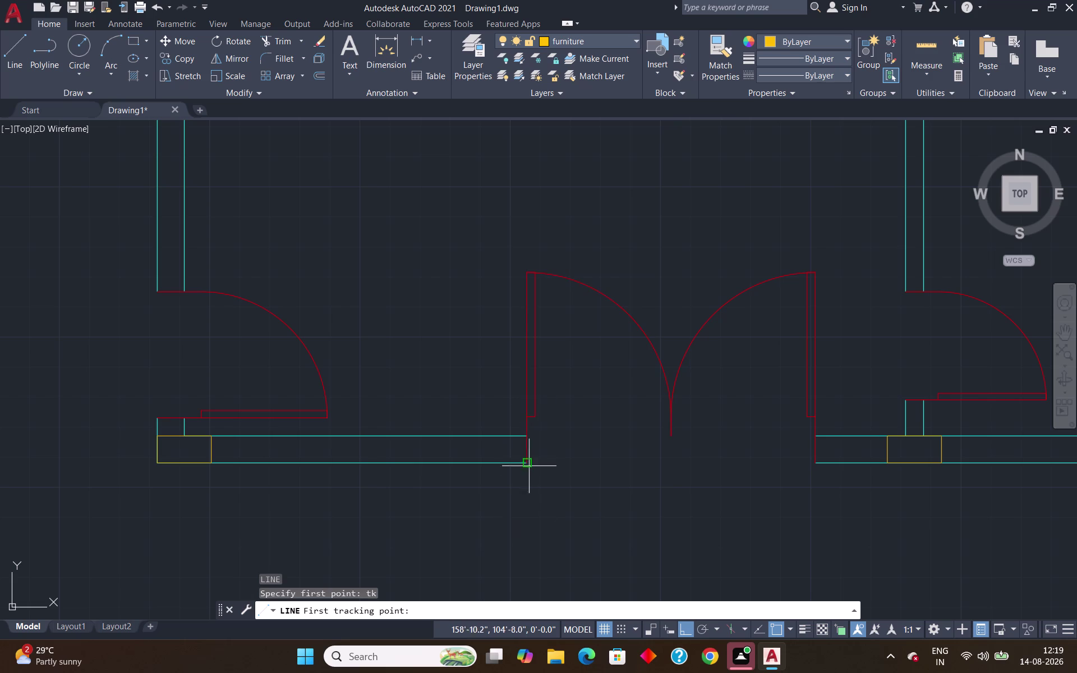
scroll(up, 3)
click(525, 427)
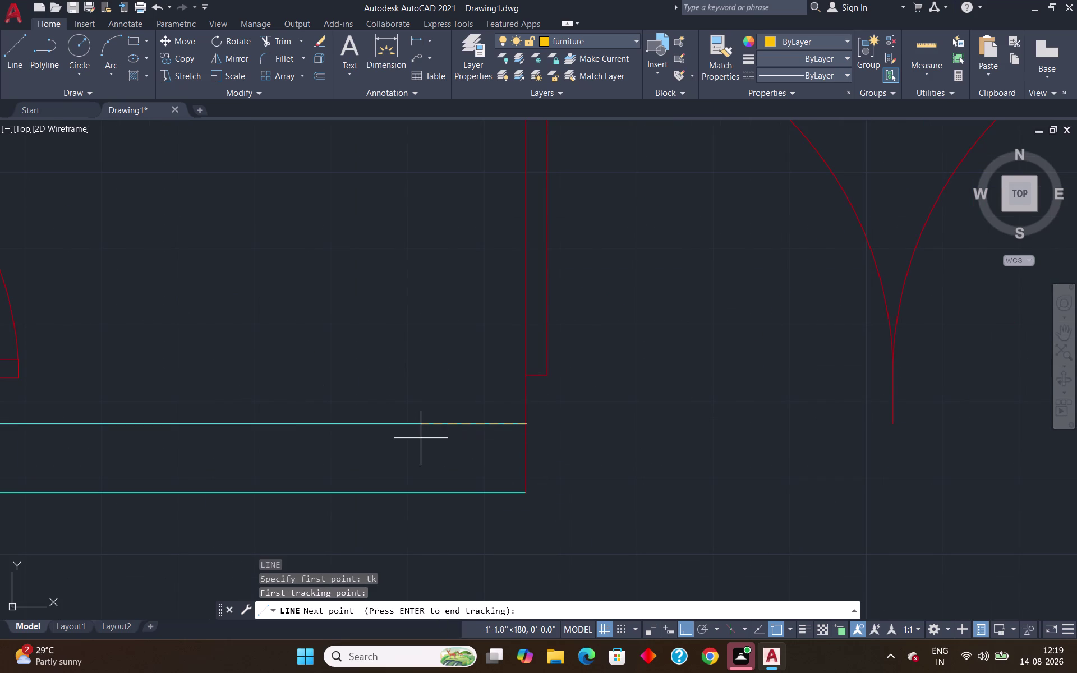
text(1'6)
key(apostrophe)
key(Return)
key(Return)
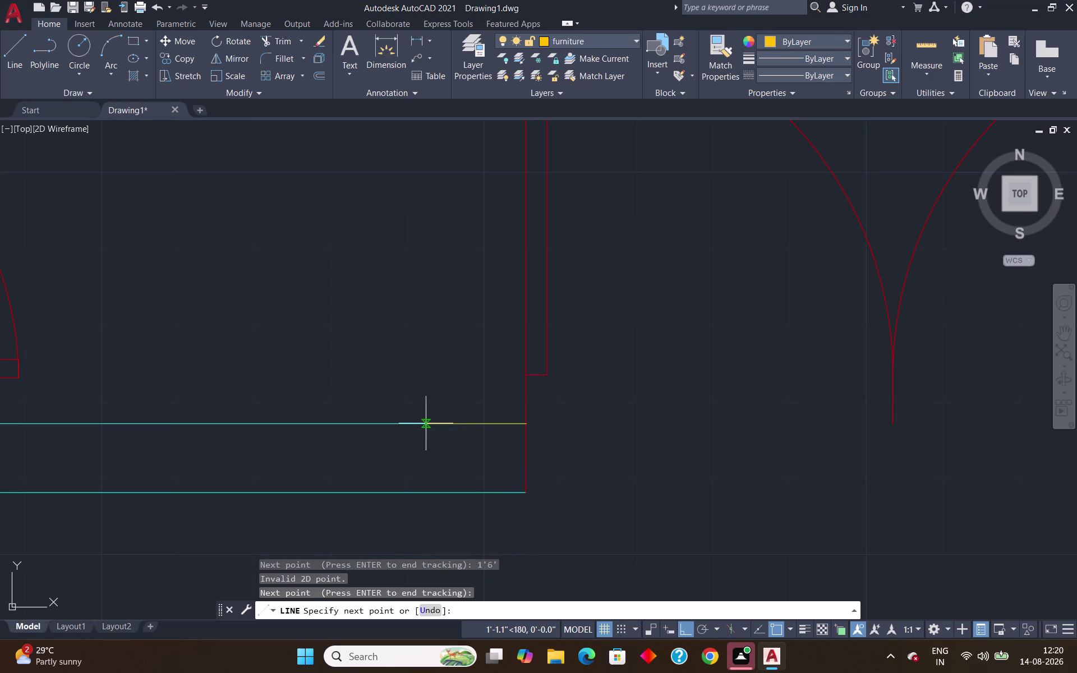
key(Escape)
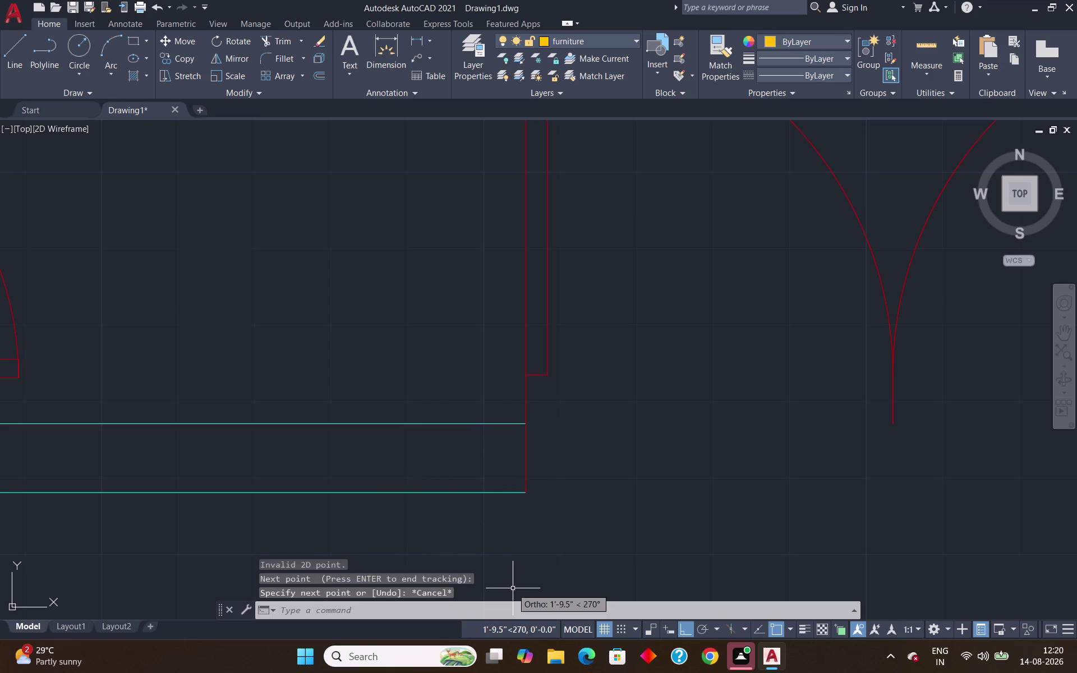
key(l)
key(Return)
text(tk)
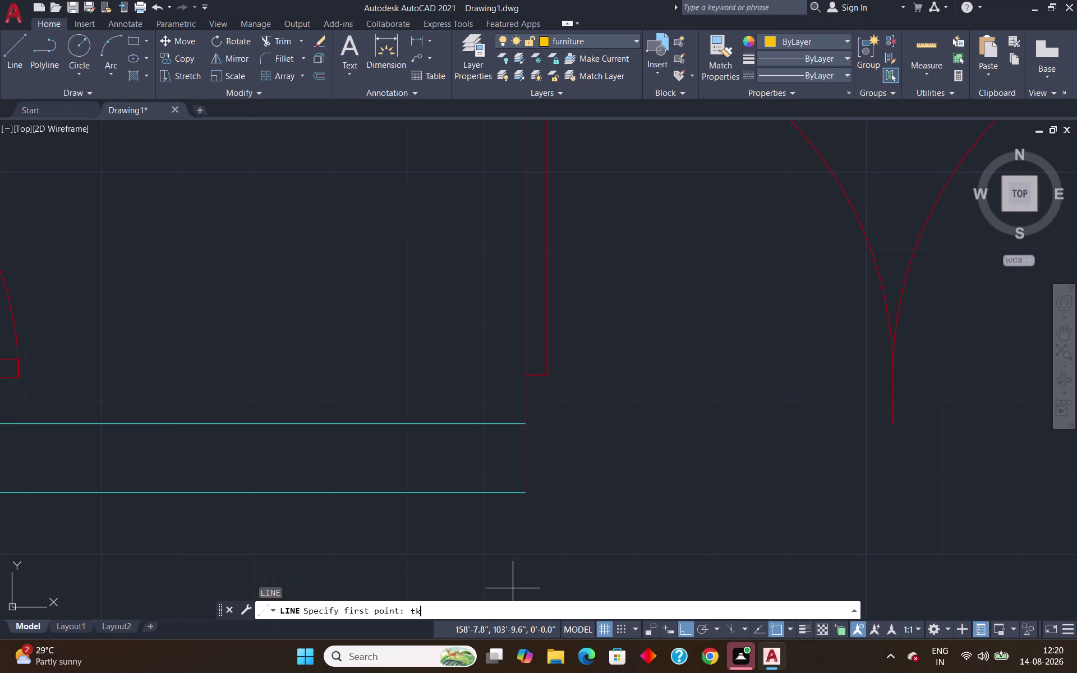
key(Return)
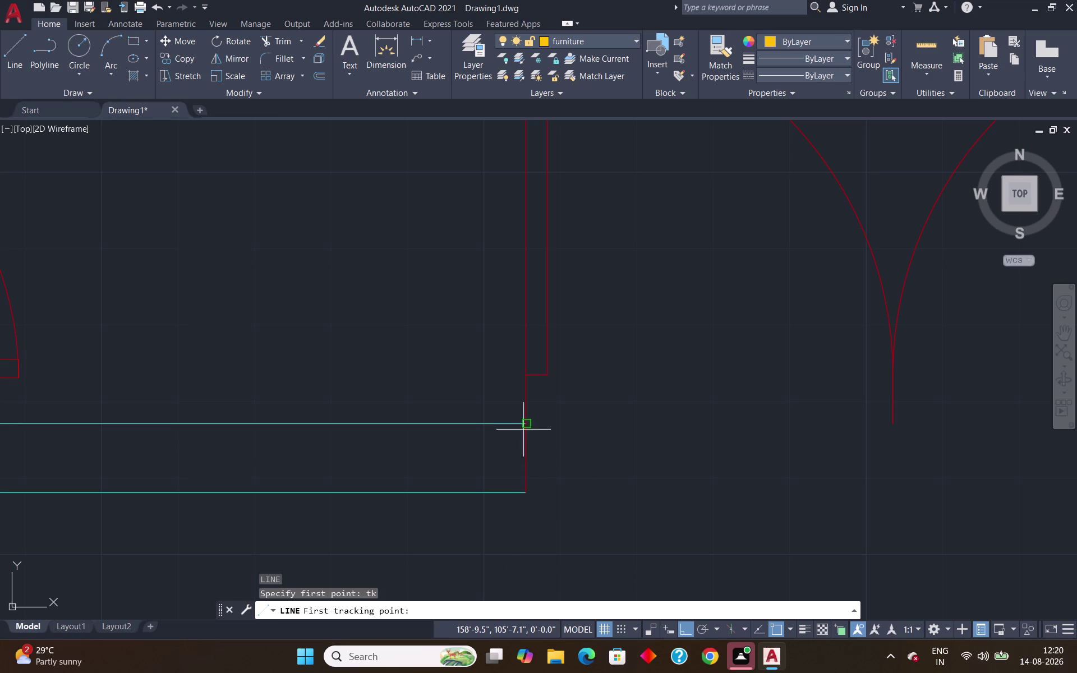
click(523, 426)
text(1)
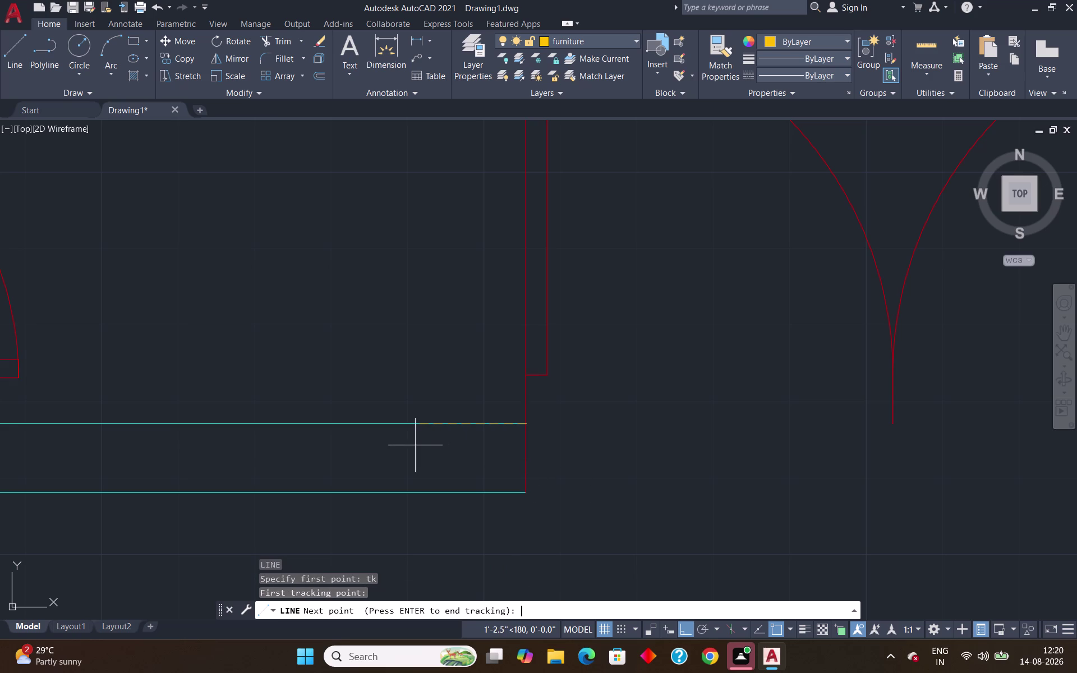
text(')
text(6")
key(Return)
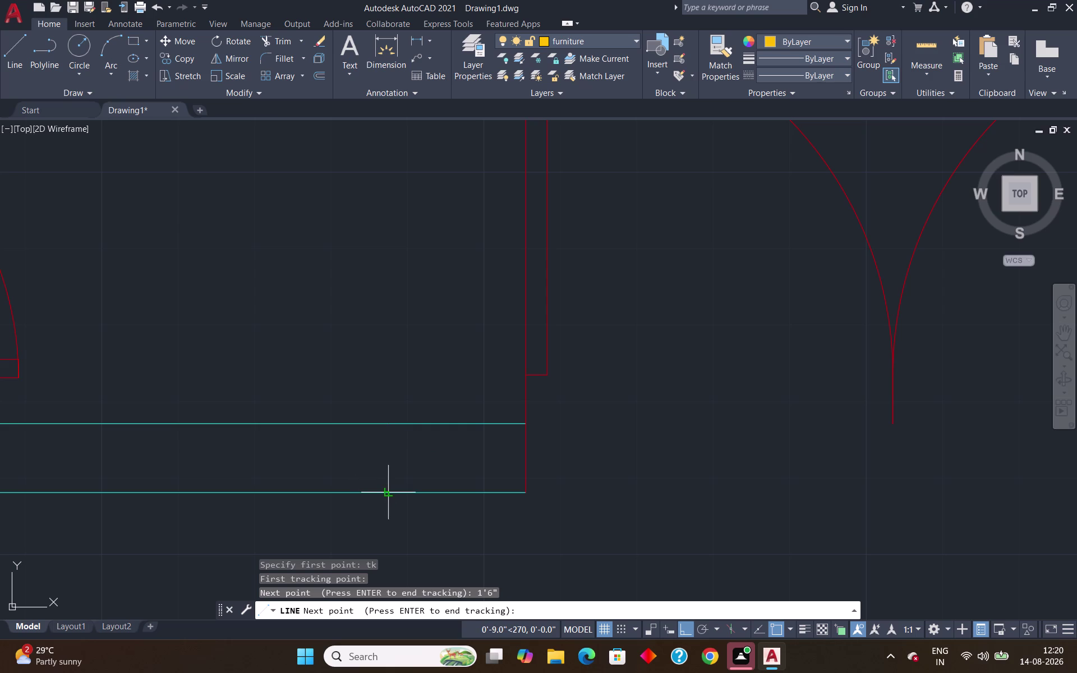
key(Return)
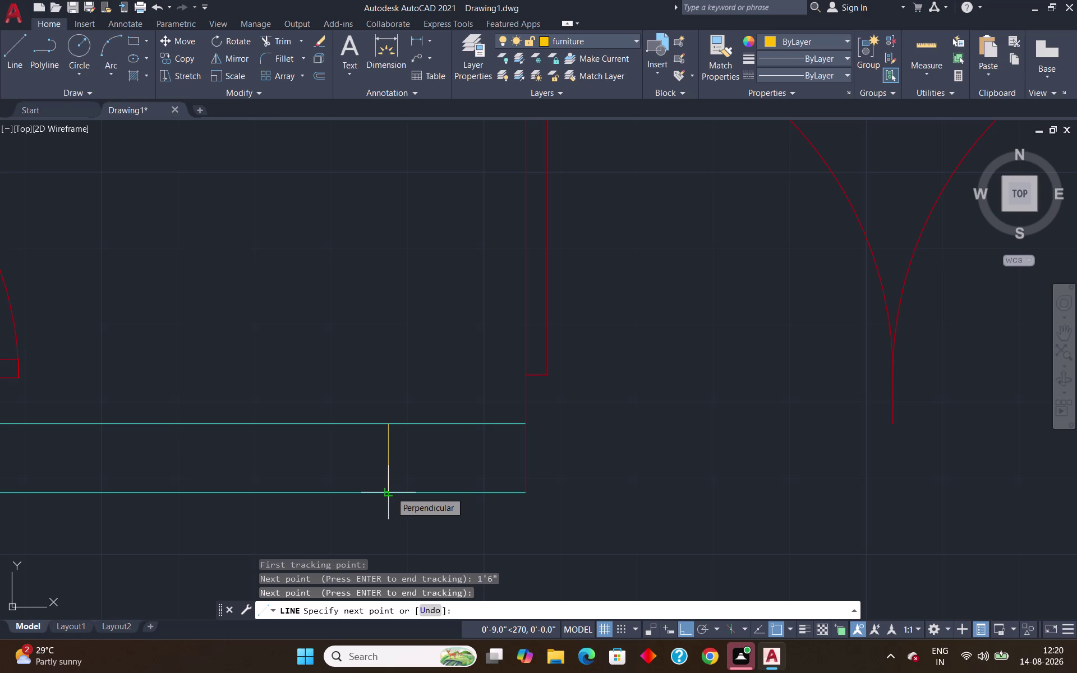
key(9)
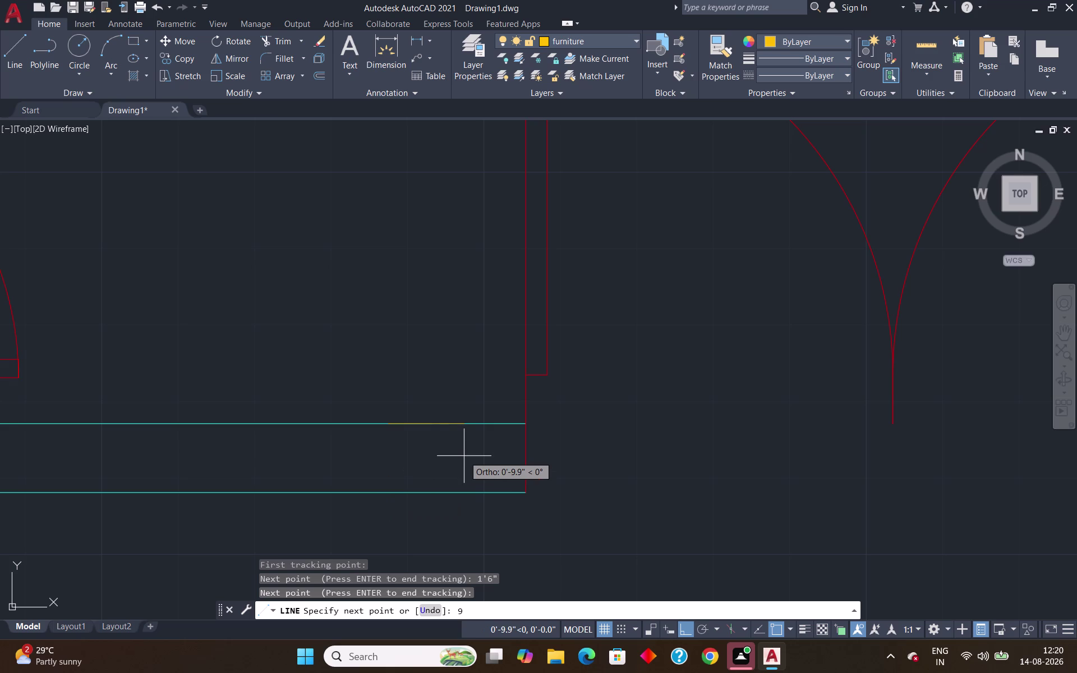
key(shift+quotedbl)
key(Return)
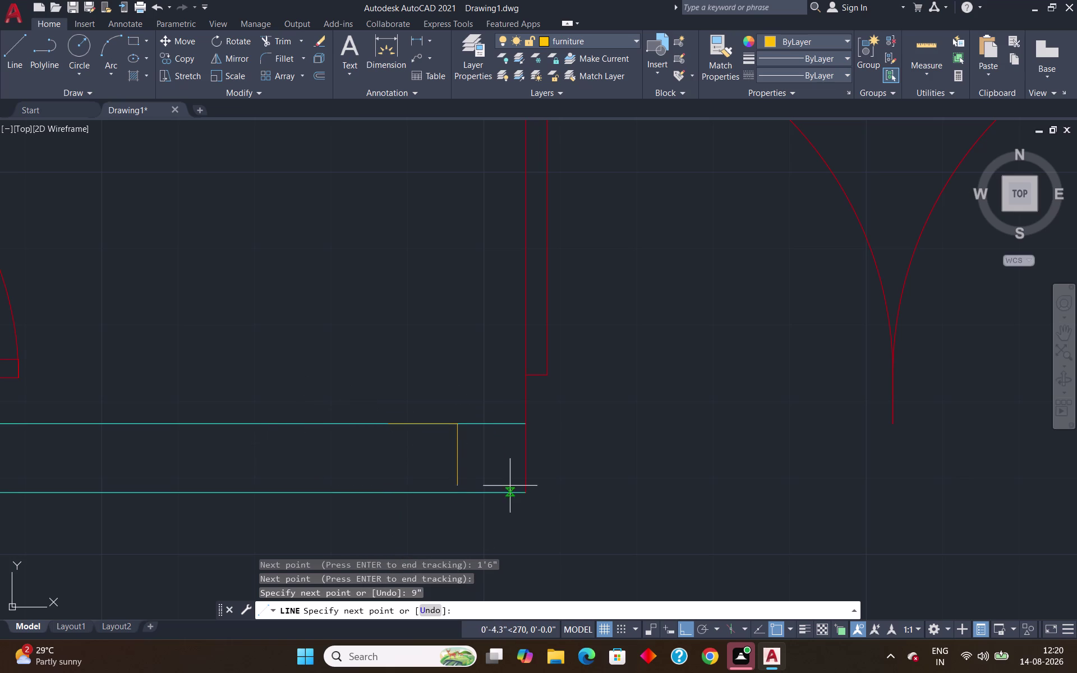
key(Escape)
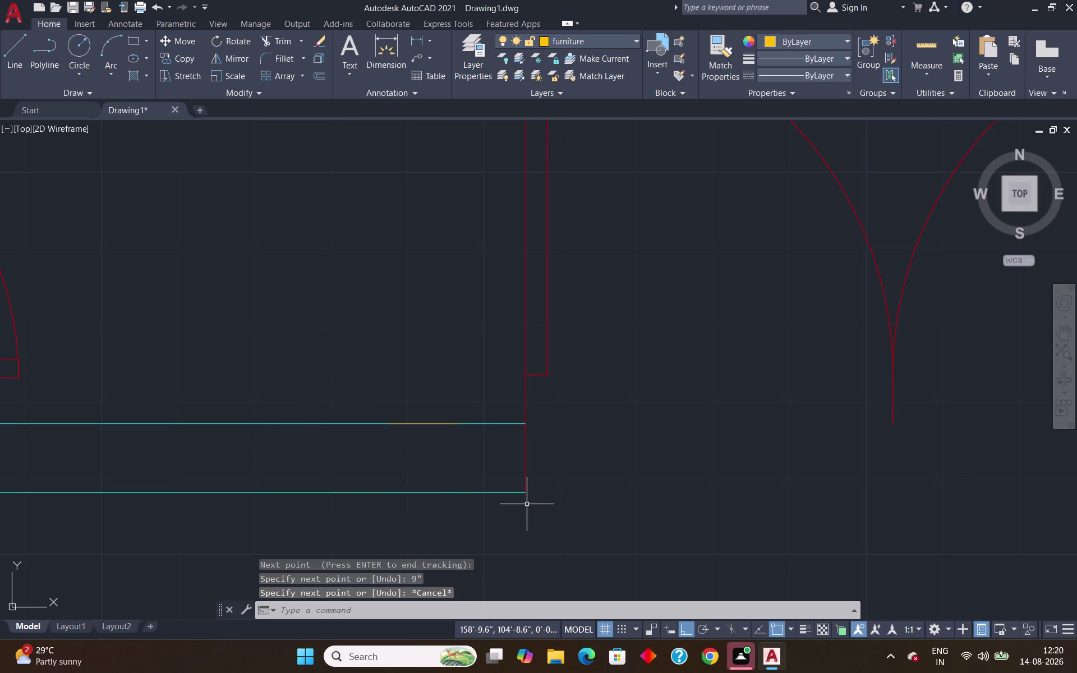
key(ctrl+z)
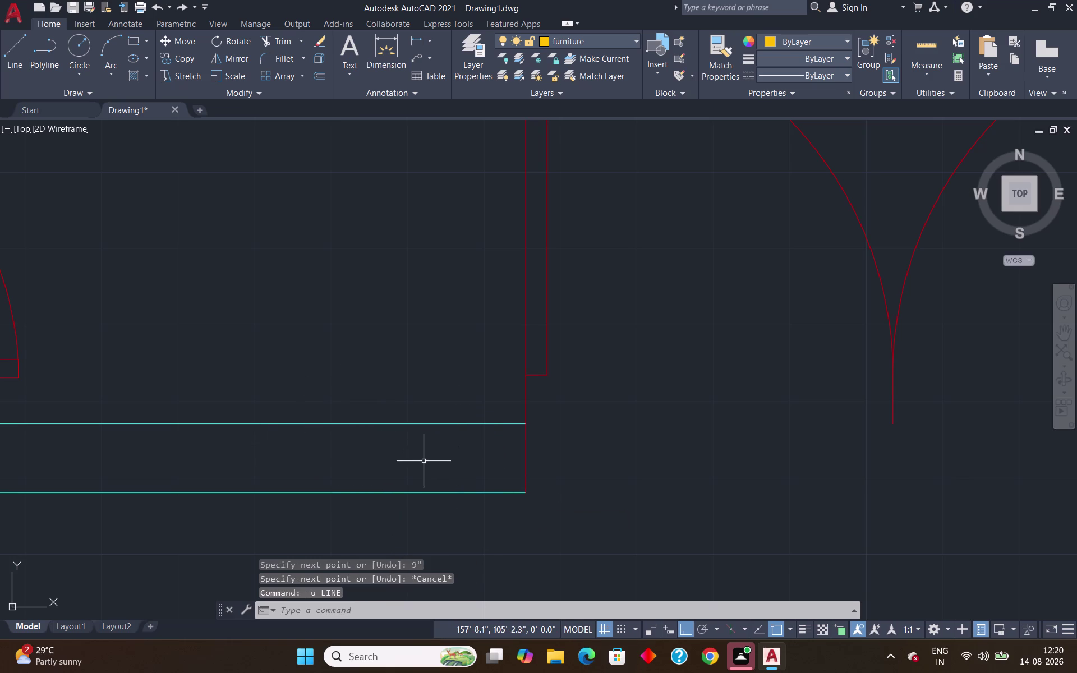
key(l)
Start the column outline 1'6" along the bottom wall from the door-side corner.
key(Return)
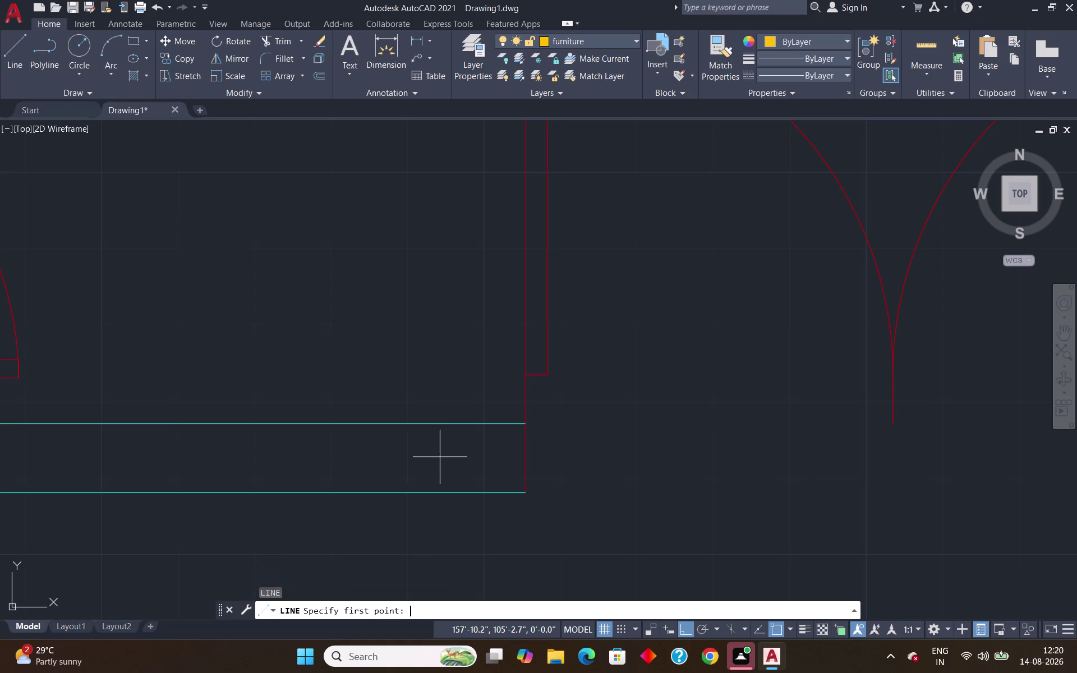
text(tk)
key(Return)
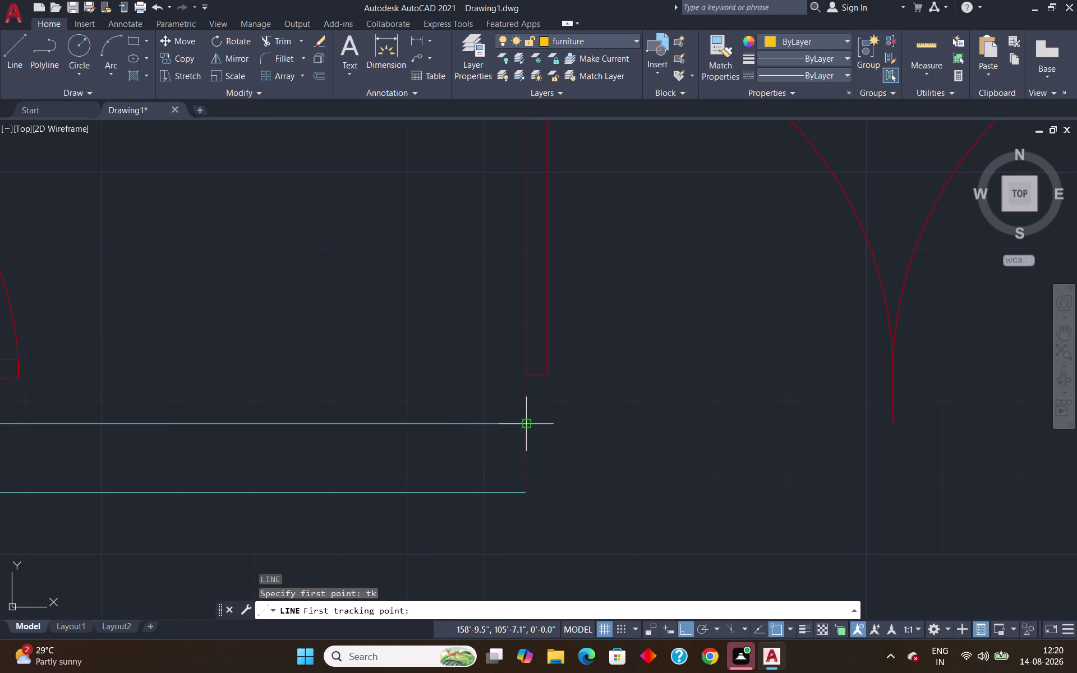
click(525, 425)
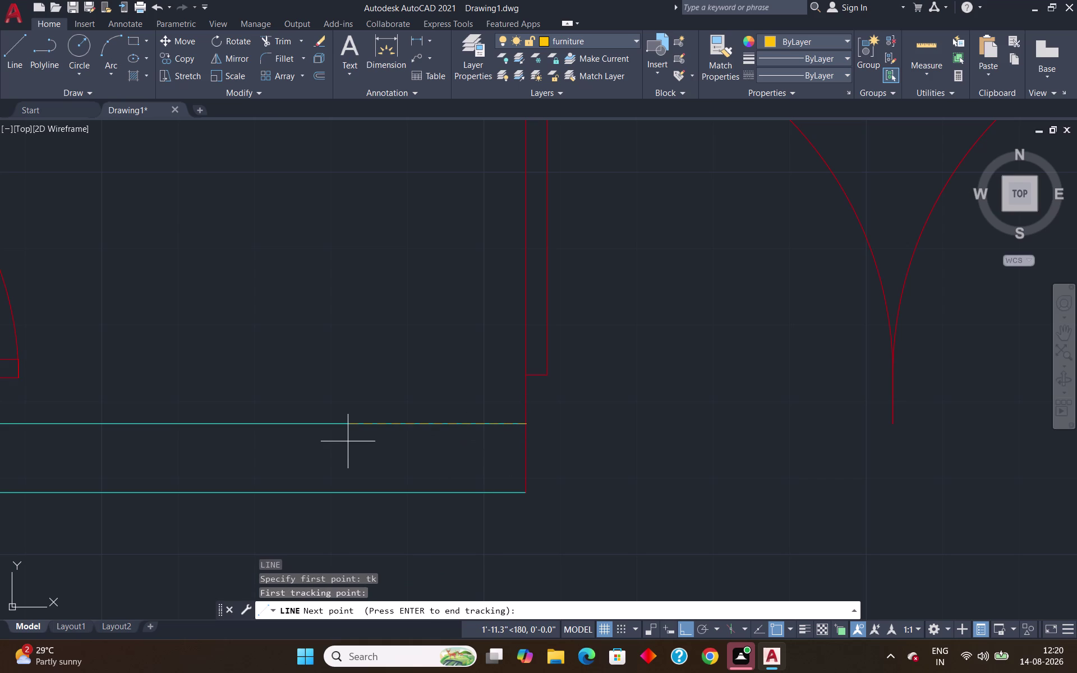
text(1'6)
text(")
key(Return)
key(Return)
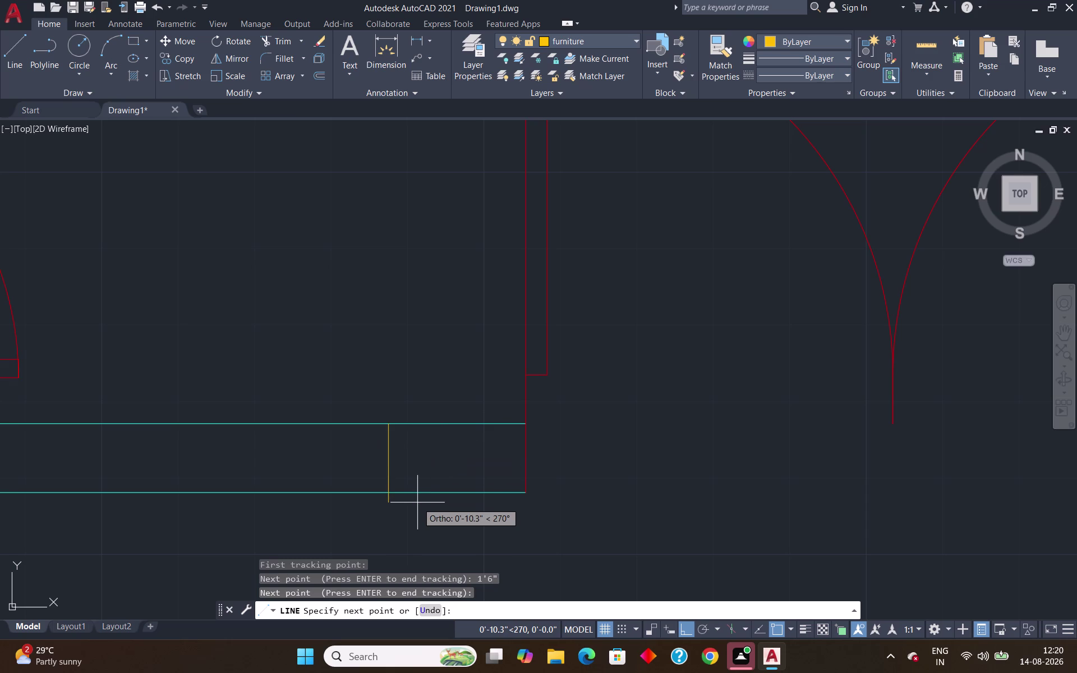
Draw the 9" and 18" column sides, run up to the wall edge, and close the outline.
key(9)
key(shift+quotedbl)
key(Return)
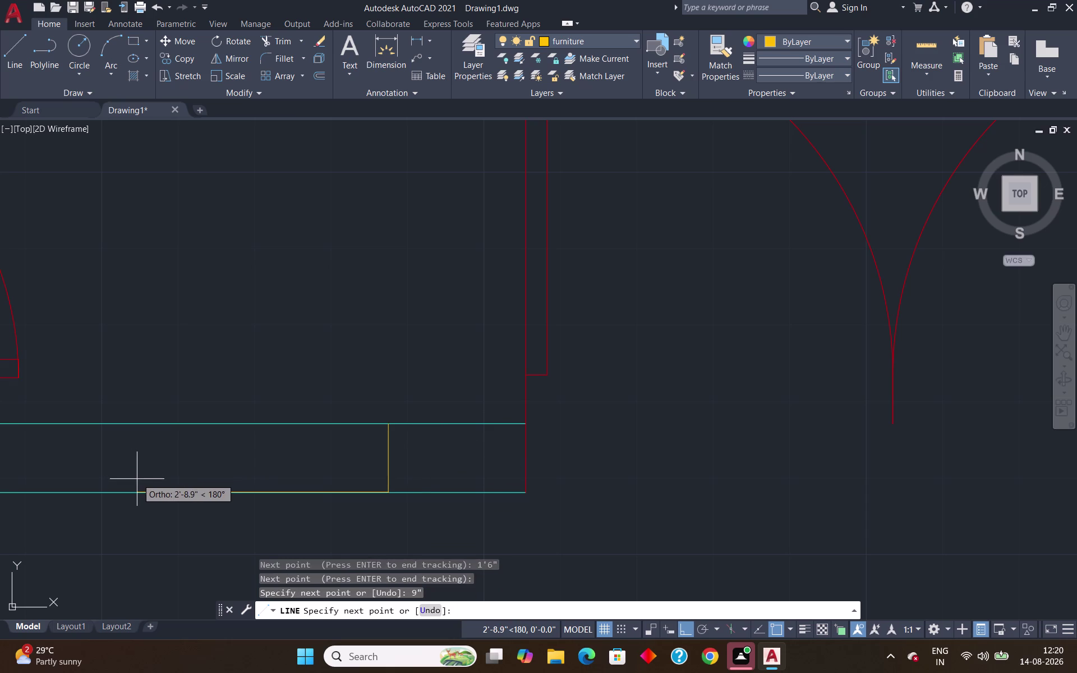
text(18")
key(Return)
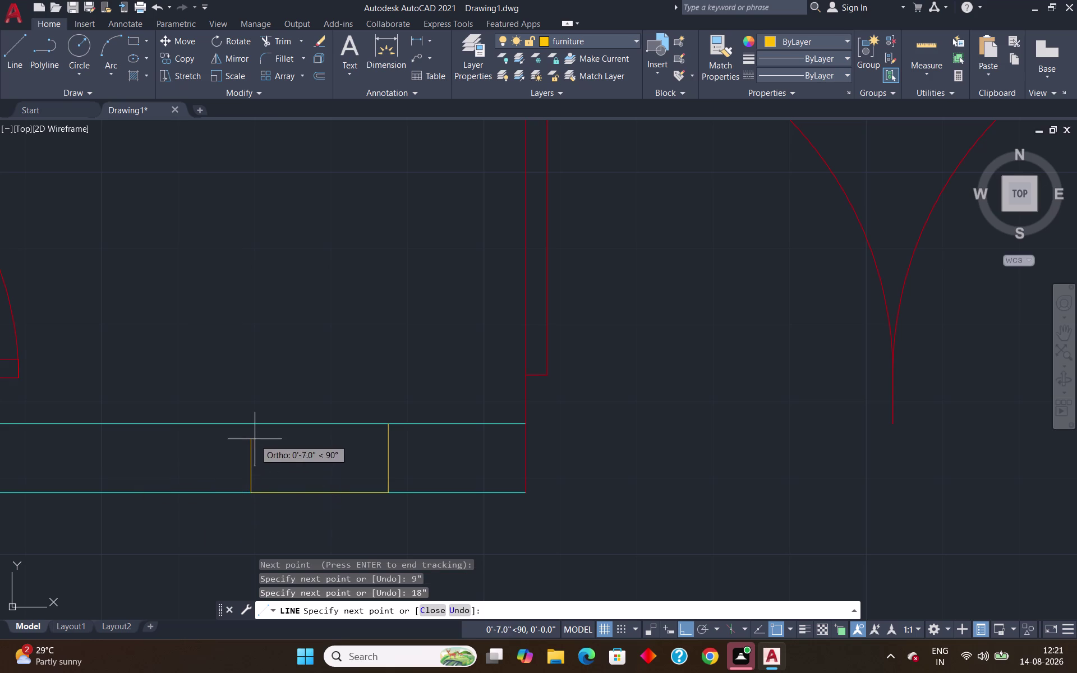
click(247, 424)
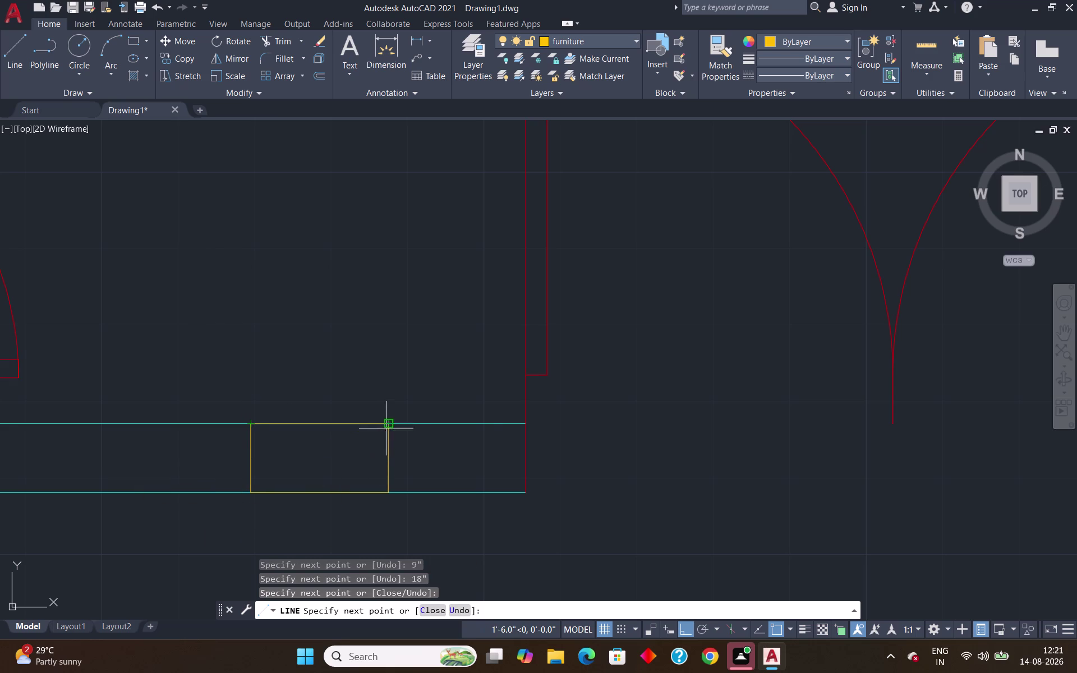
click(386, 428)
key(Return)
Trim the stray line piece inside the wall near the upper-left room.
scroll(down, 3)
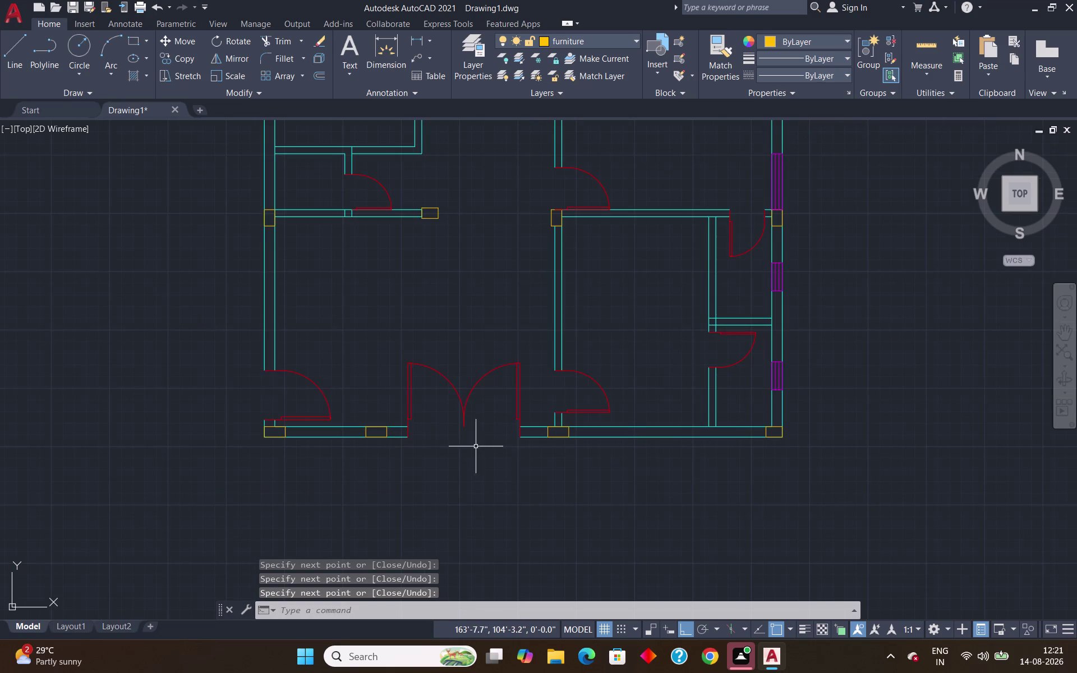
scroll(down, 3)
scroll(down, 3)
scroll(up, 3)
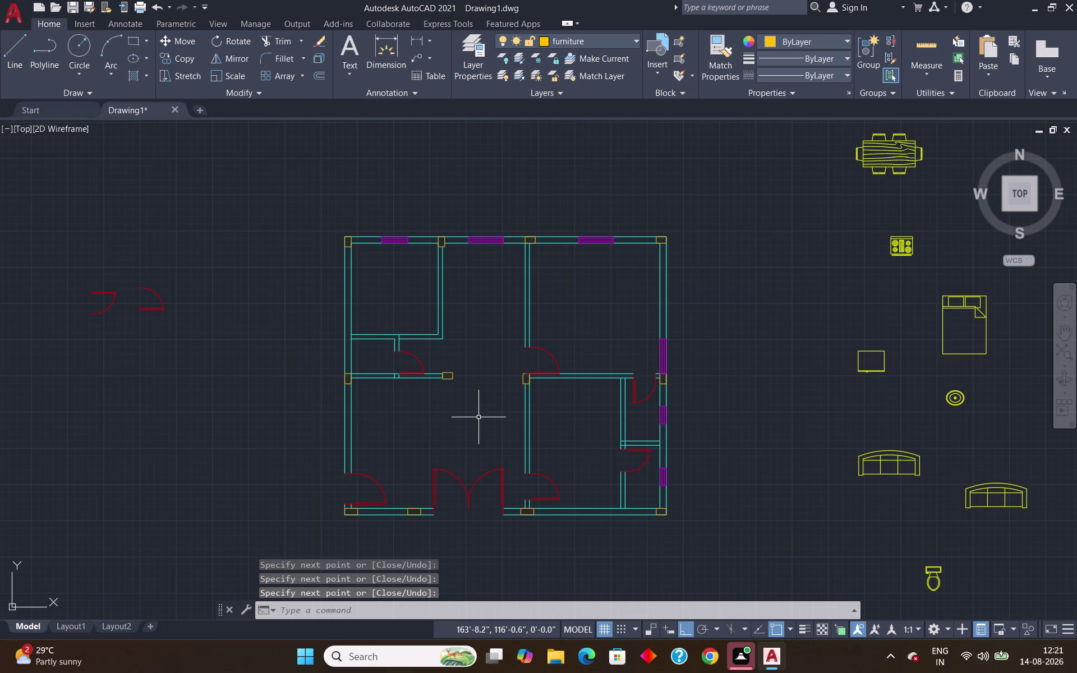
scroll(up, 3)
text(tr)
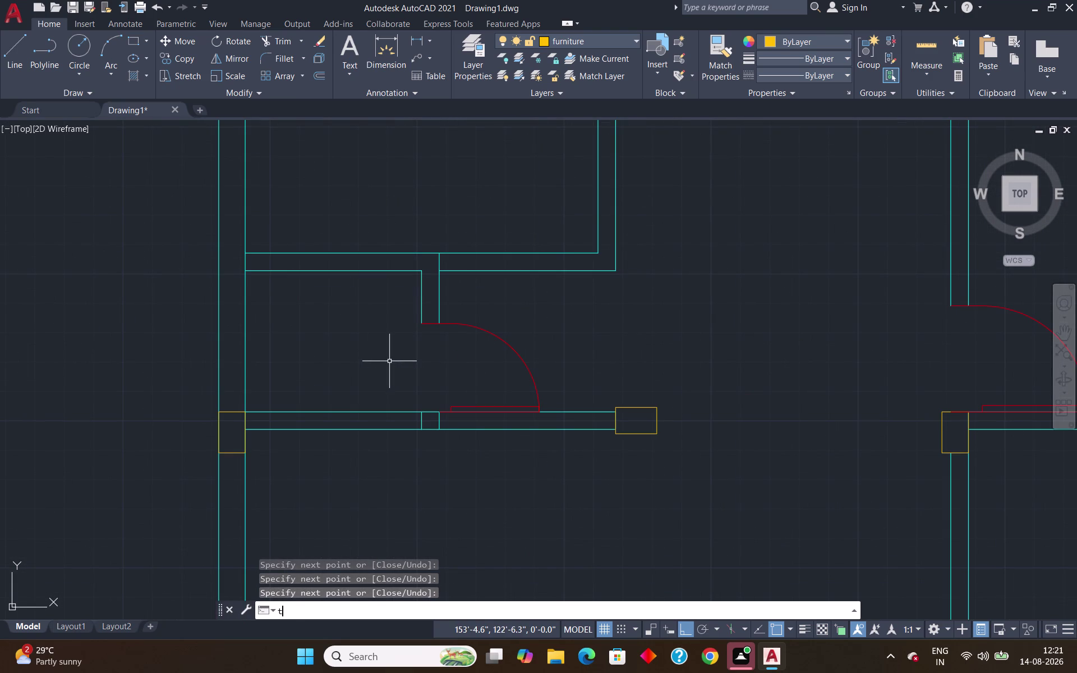
key(Return)
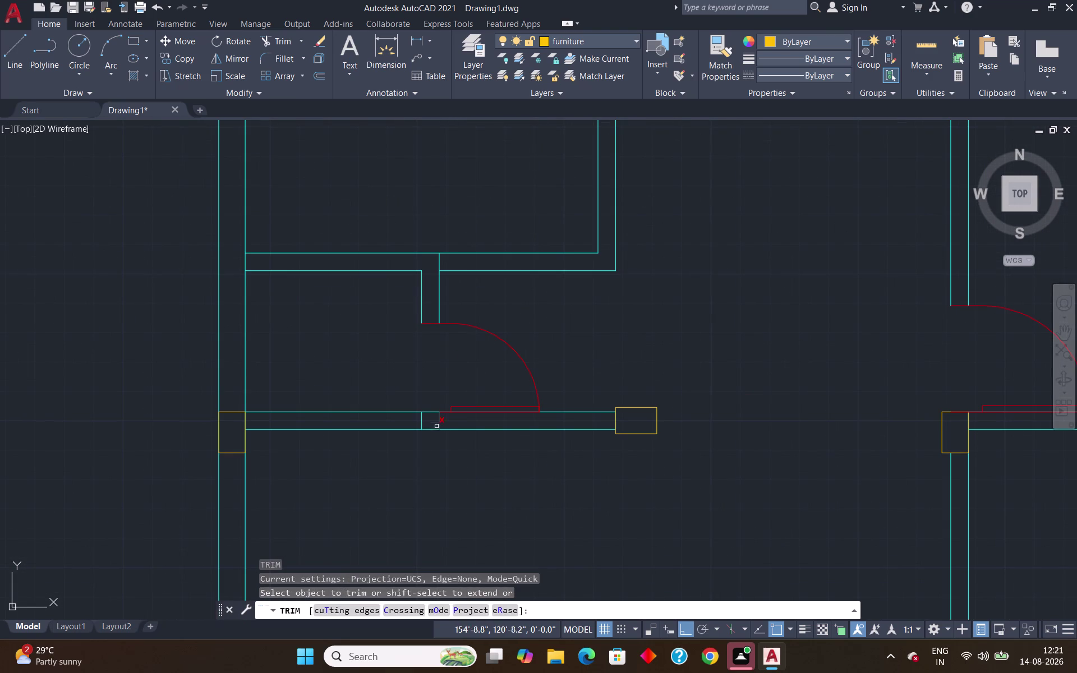
click(421, 421)
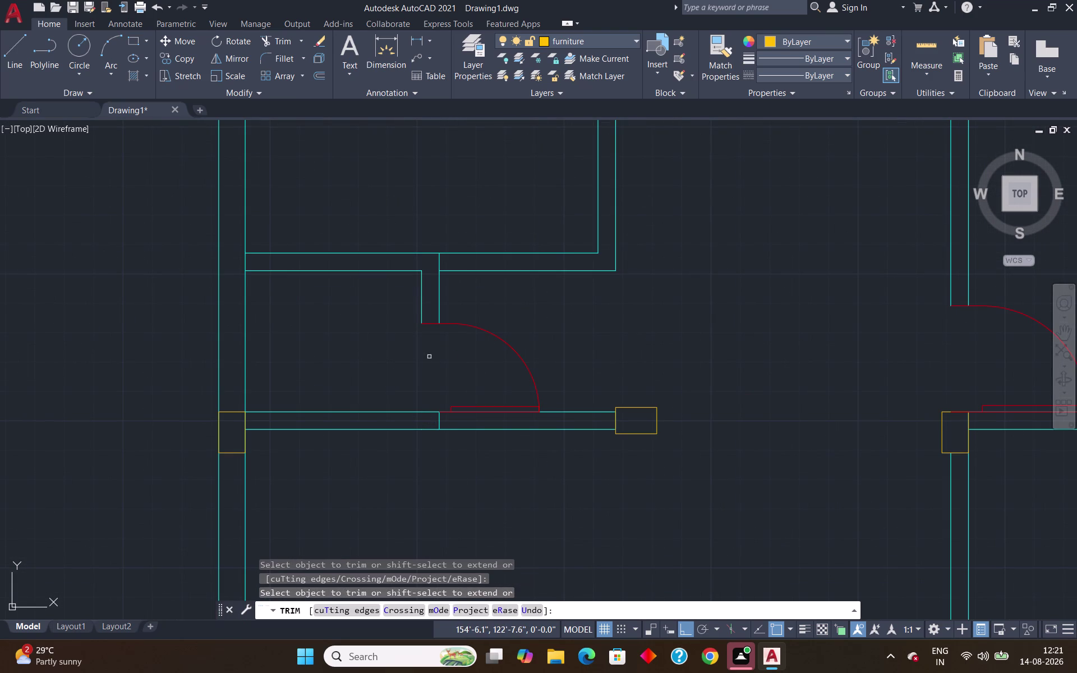
key(Escape)
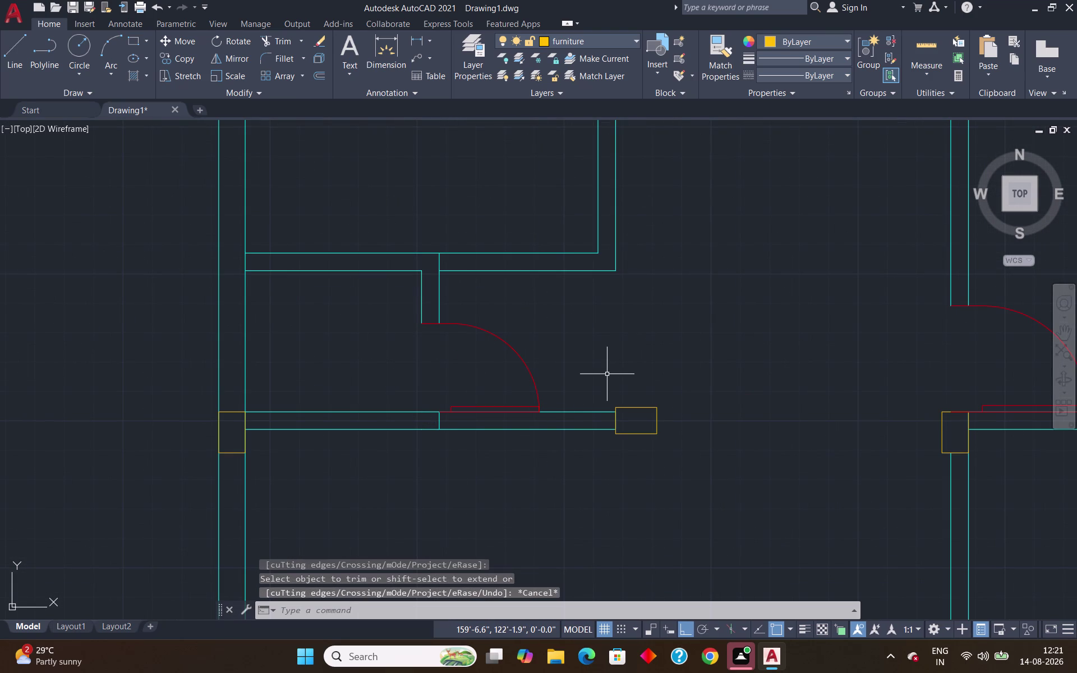
Extend the small room's wall line.
scroll(down, 3)
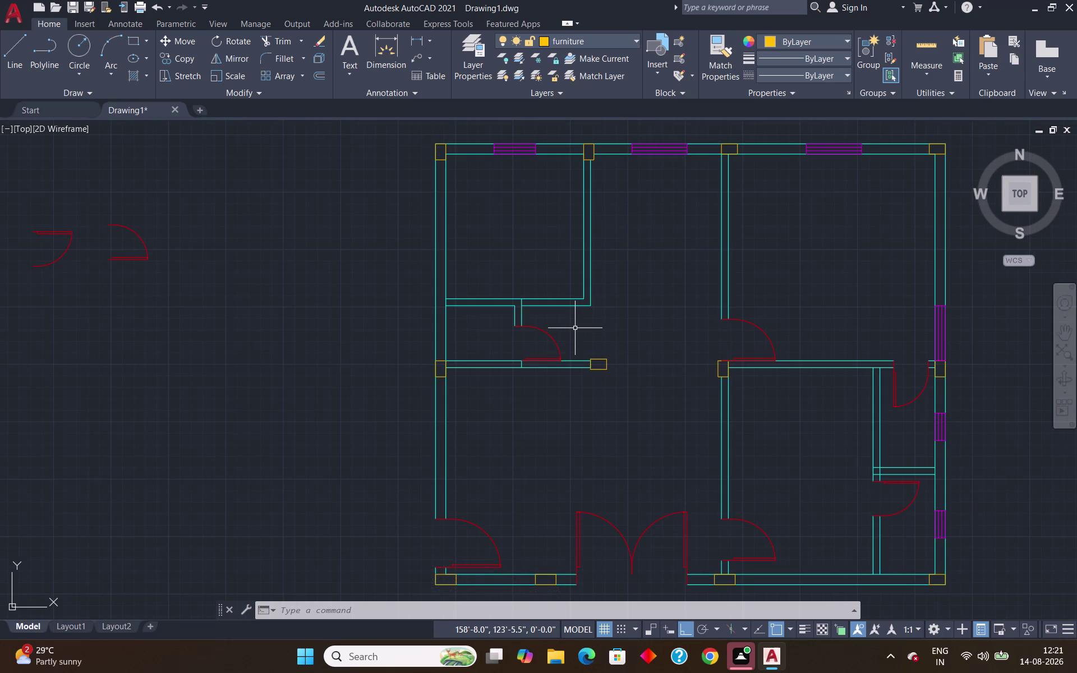
text(tr)
key(Return)
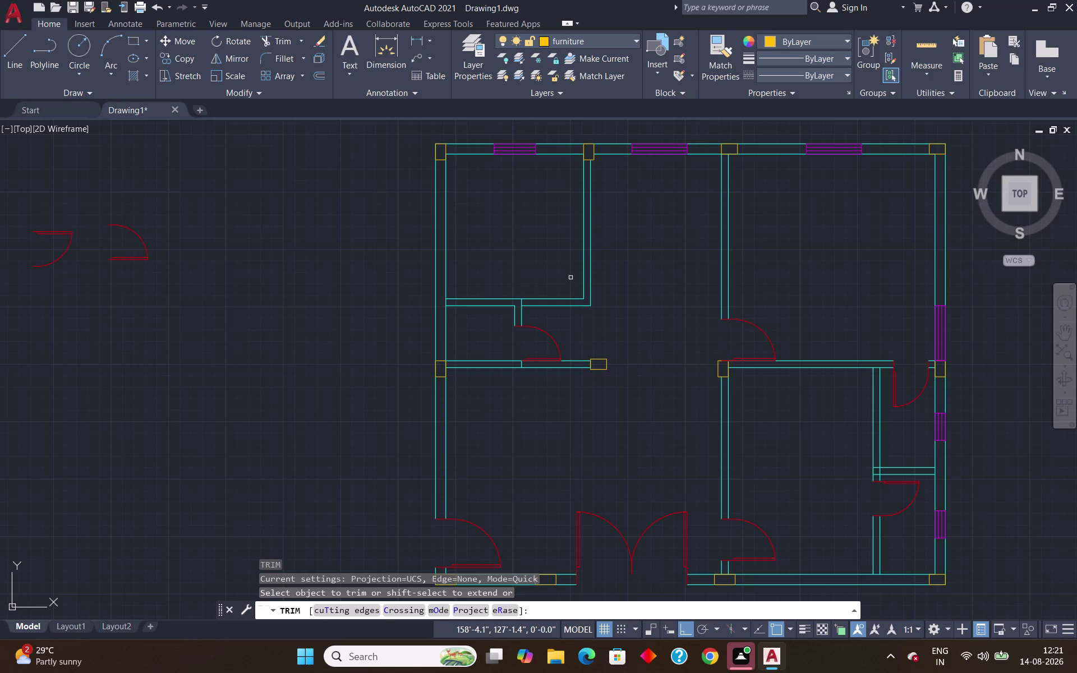
key(Escape)
text(ex)
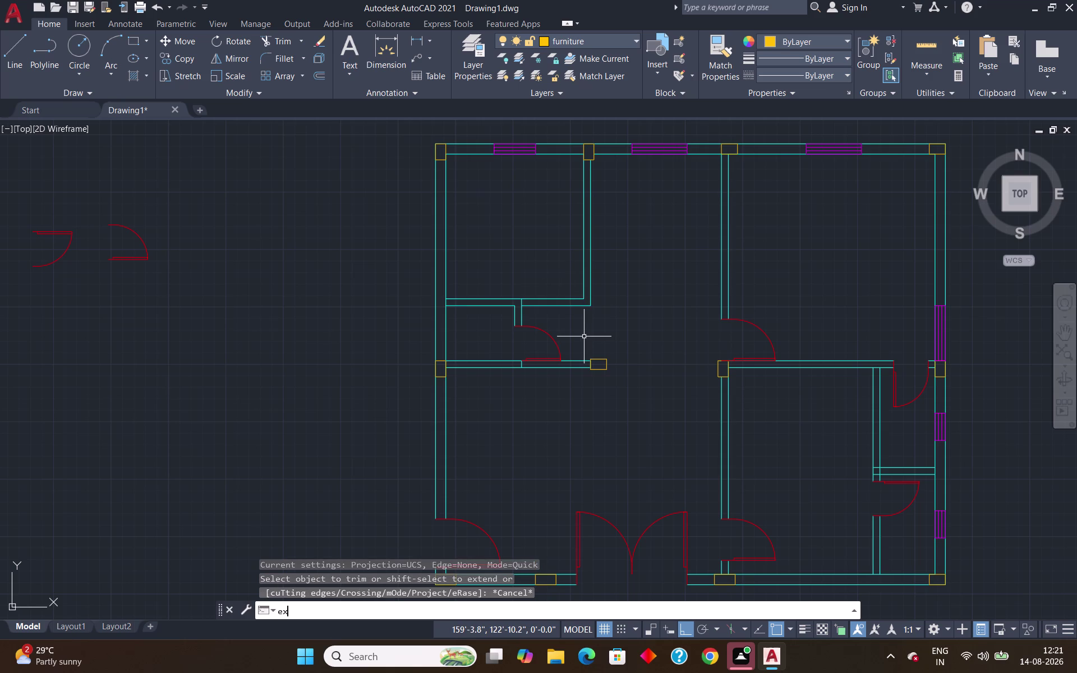
key(Return)
click(585, 281)
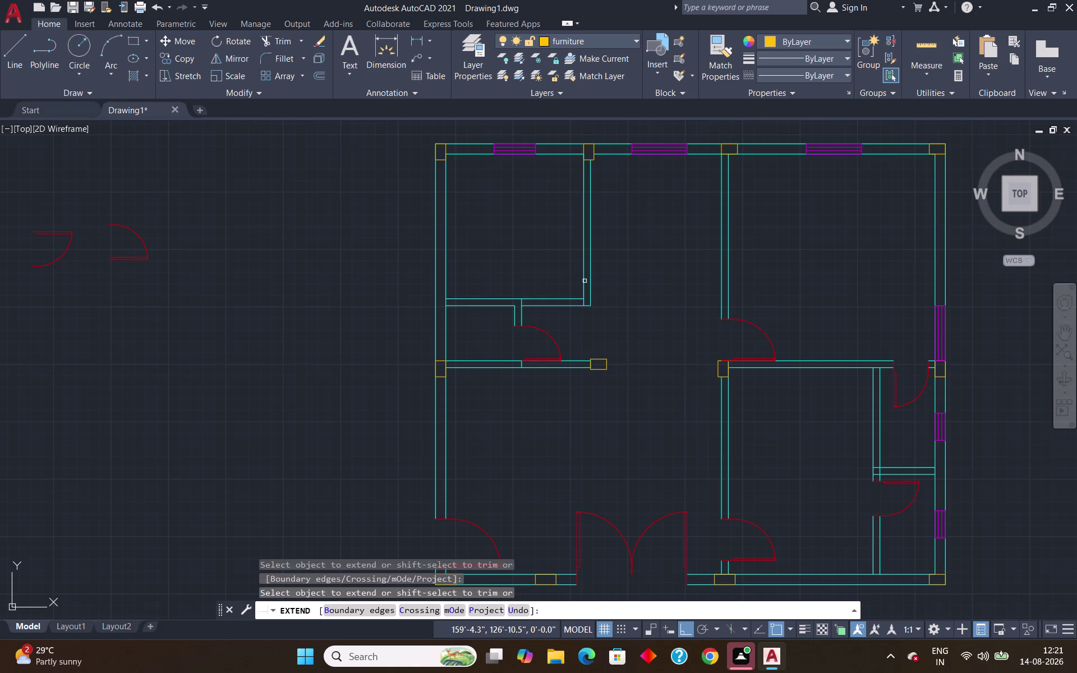
key(Escape)
Fence-trim the crossing wall line pieces at the room's lower corner.
text(tr)
key(Return)
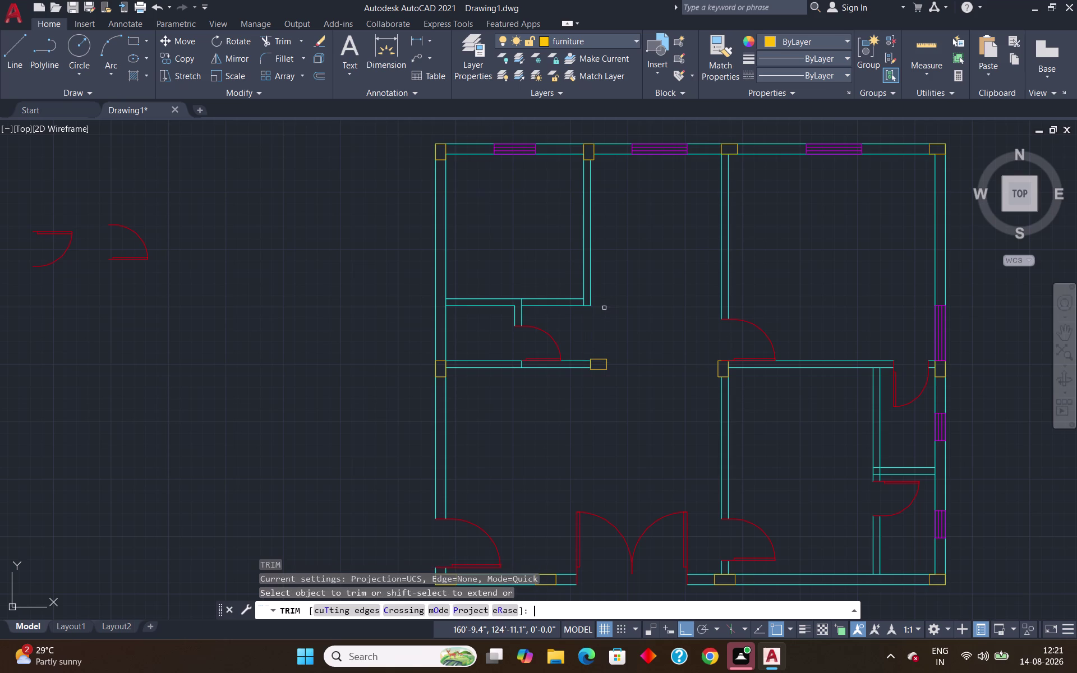
drag(563, 285, 546, 317)
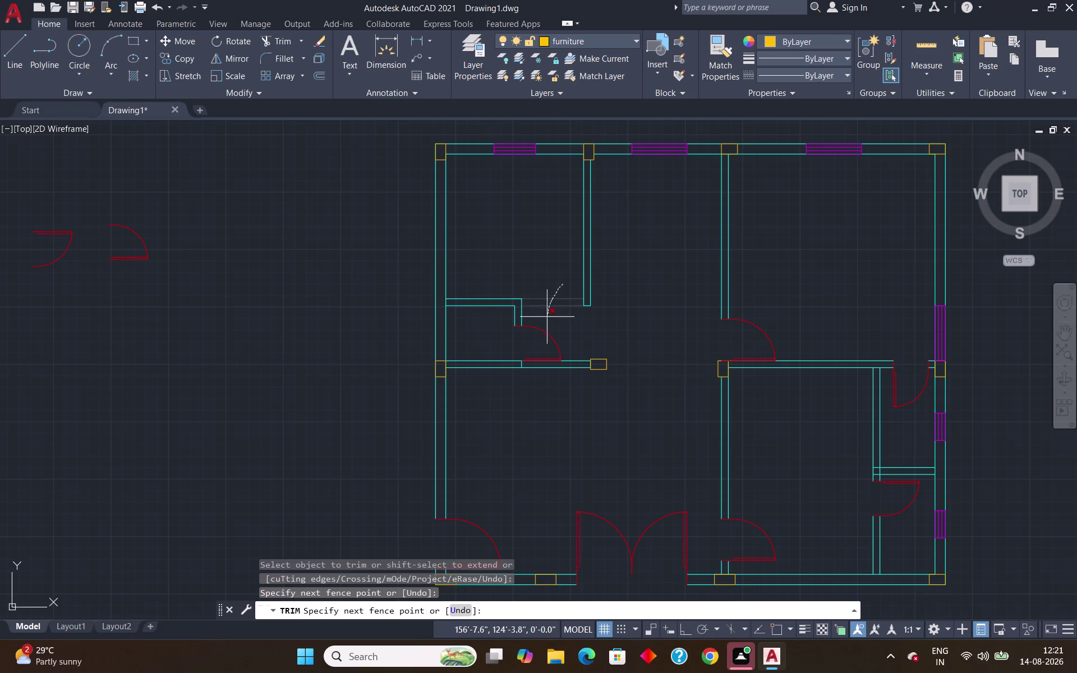
drag(546, 317, 546, 320)
key(Escape)
scroll(down, 3)
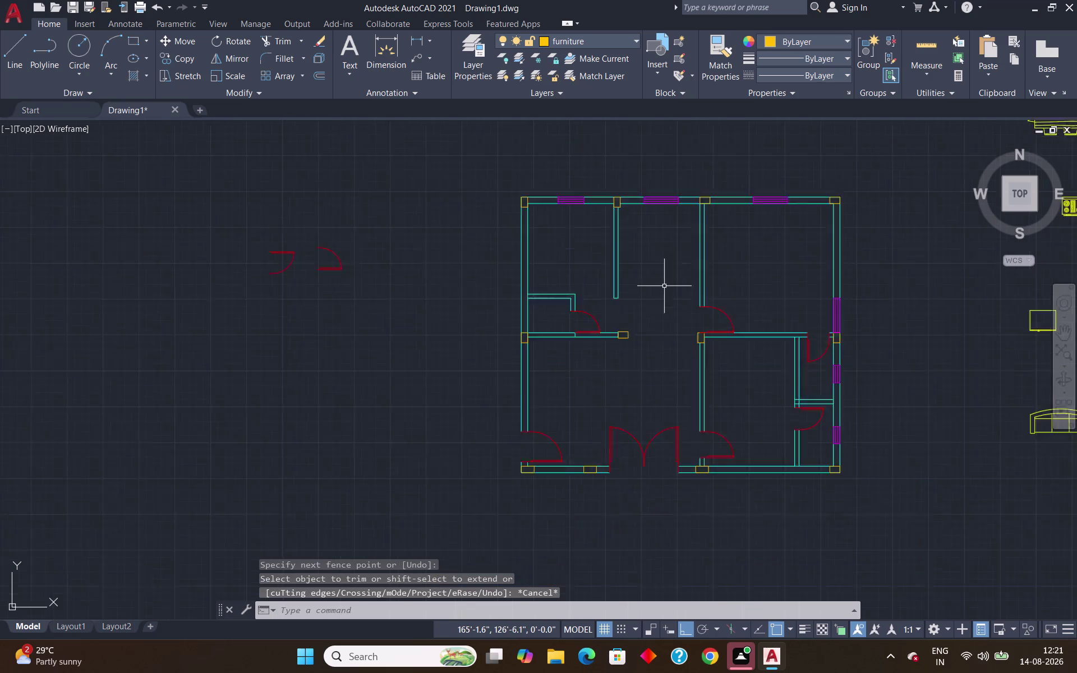
scroll(down, 3)
scroll(up, 3)
scroll(down, 3)
Window-select and delete the two spare door arcs left of the plan.
scroll(up, 3)
drag(473, 180, 461, 183)
click(281, 288)
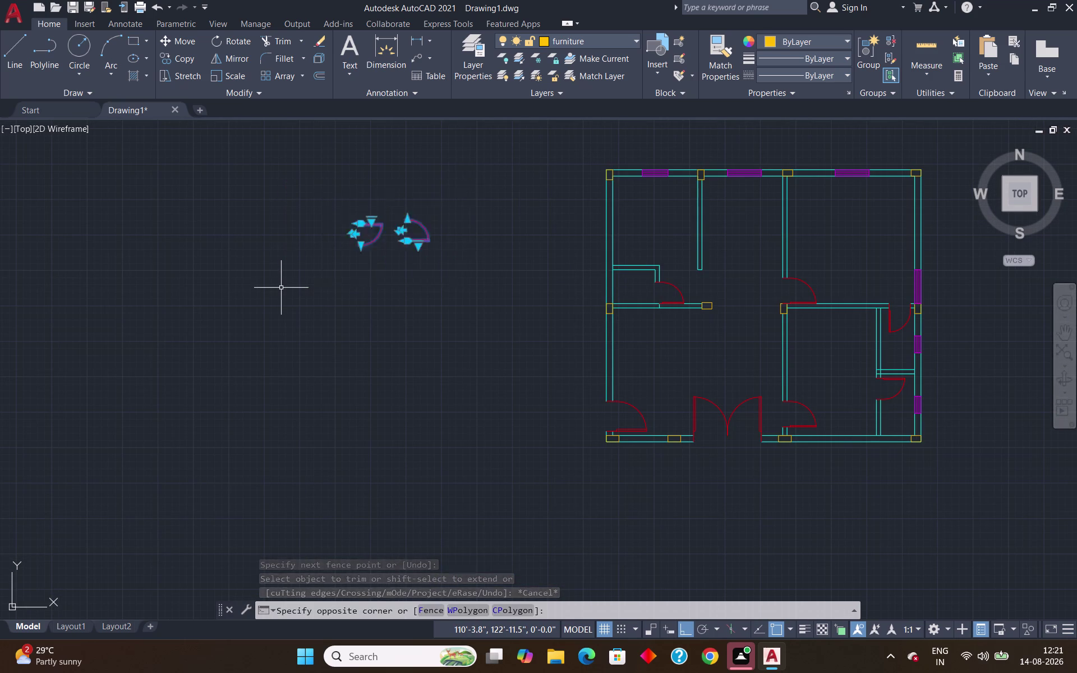
key(Delete)
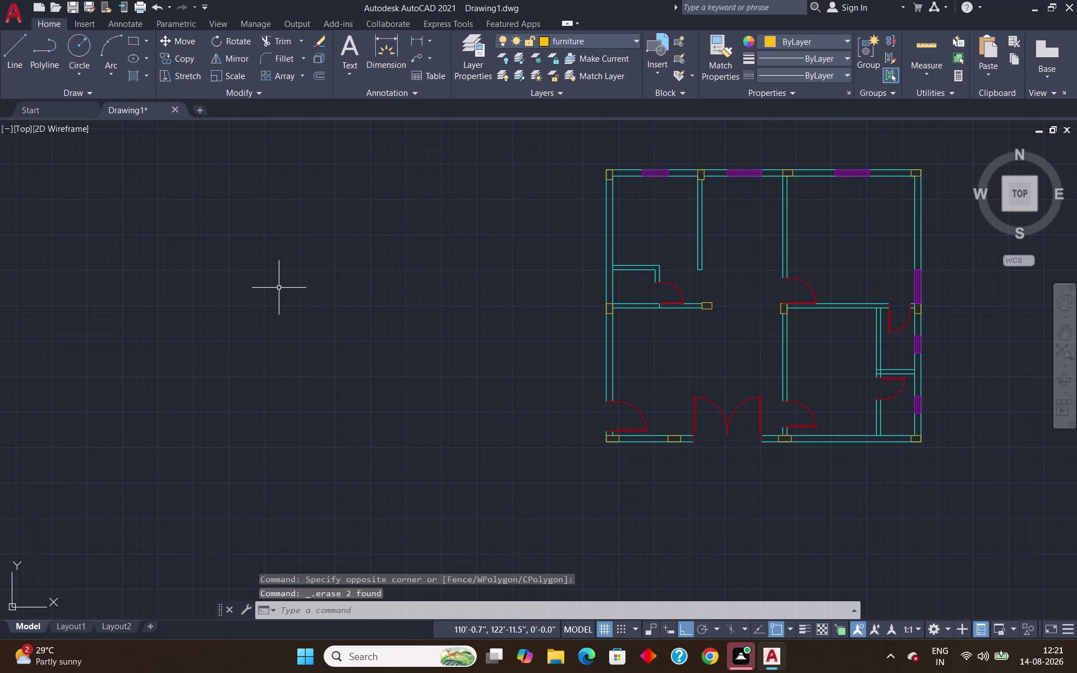
Zoom and pan the view back to the floor plan.
scroll(down, 3)
scroll(up, 3)
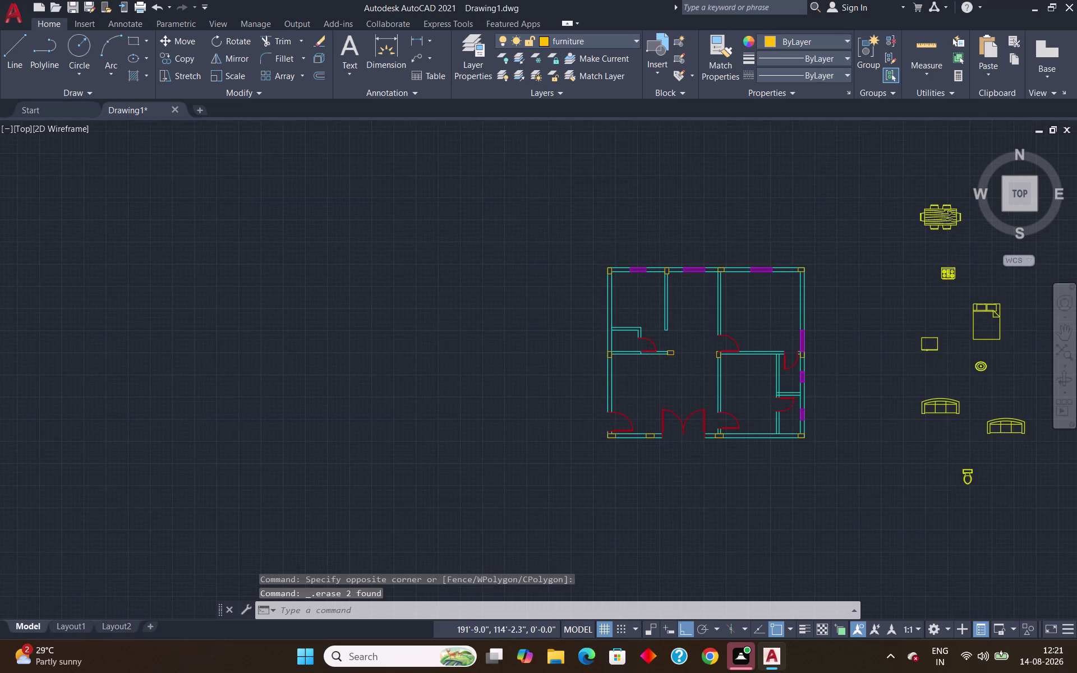
scroll(up, 3)
scroll(down, 3)
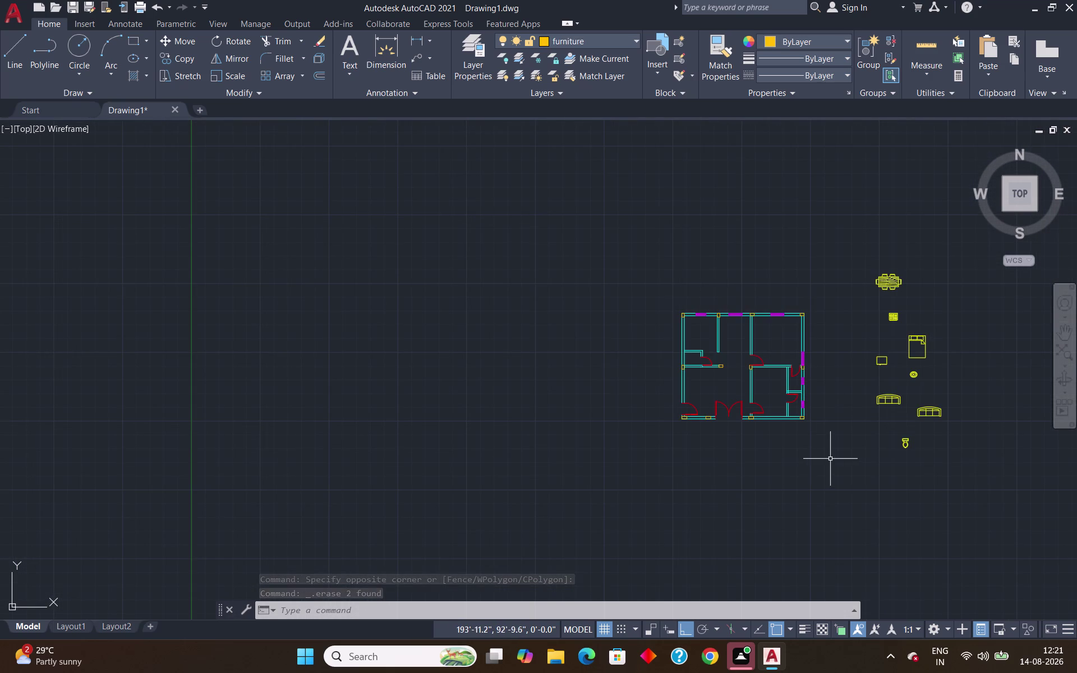
middle_drag(825, 461, 619, 376)
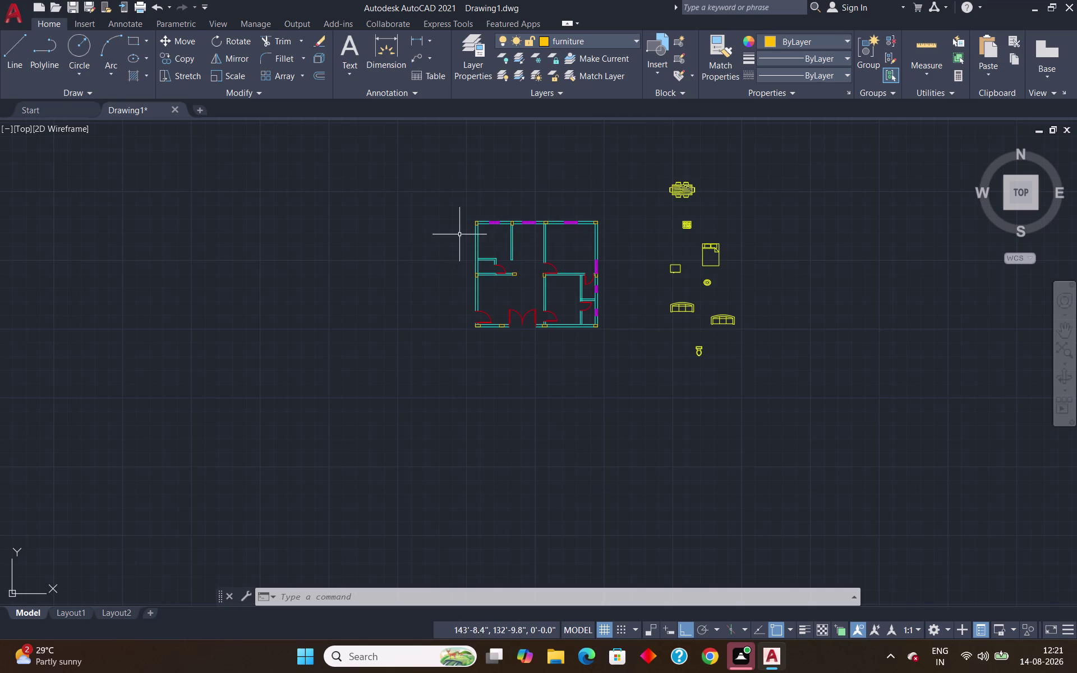
scroll(up, 3)
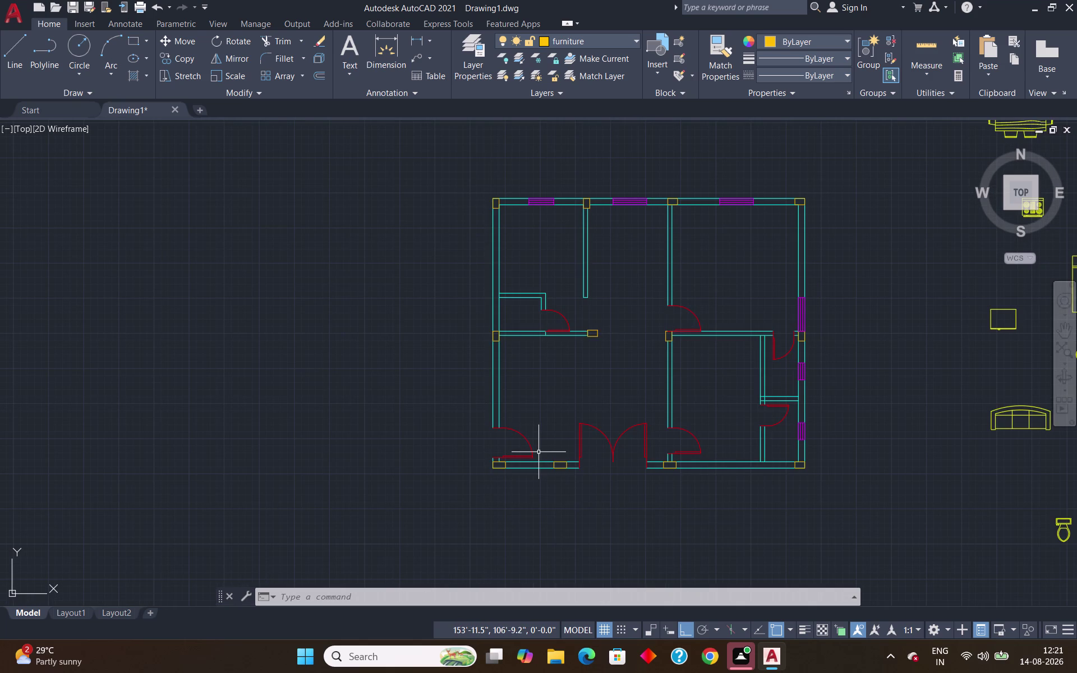
scroll(up, 3)
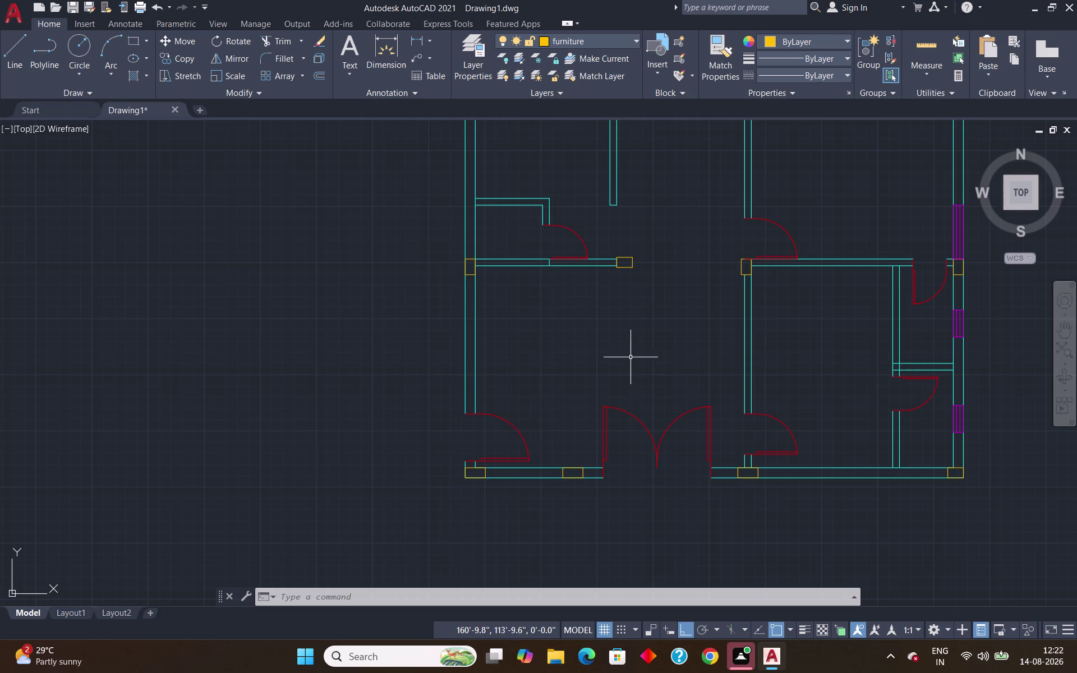
scroll(down, 3)
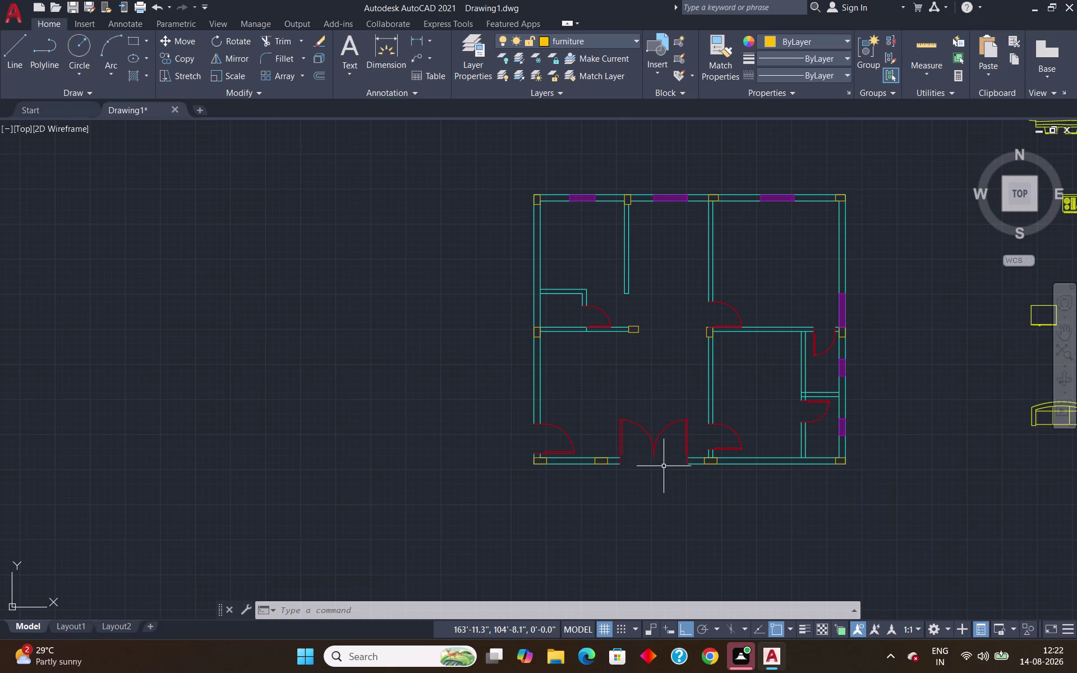
Move the selected double door 61' left, away from the plan.
click(671, 407)
click(632, 467)
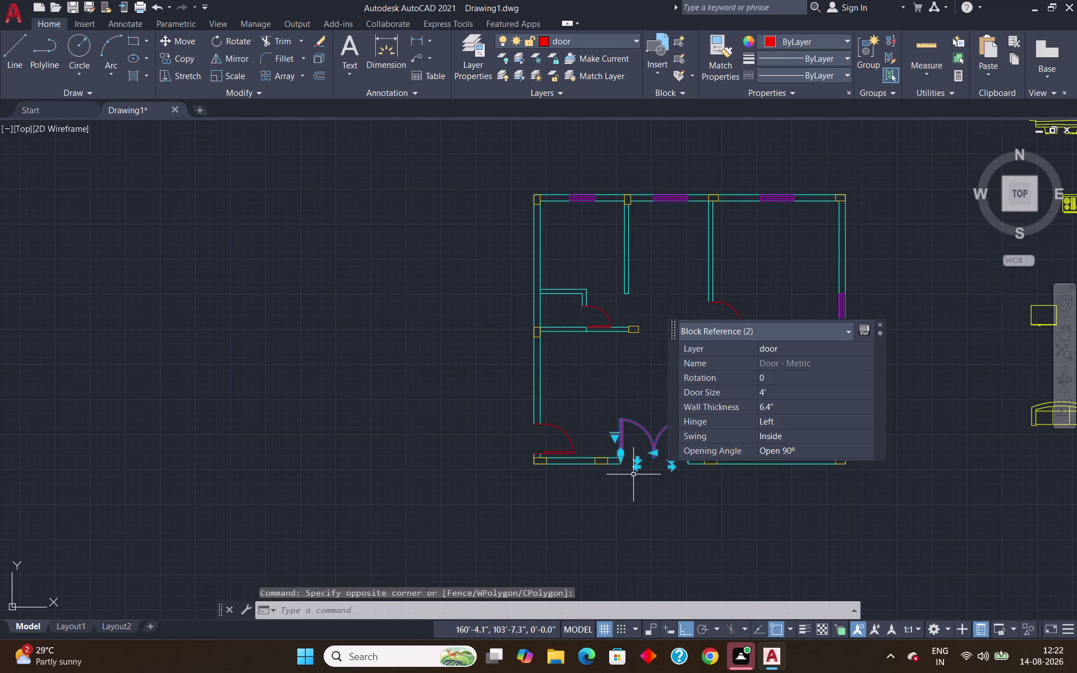
key(m)
key(Return)
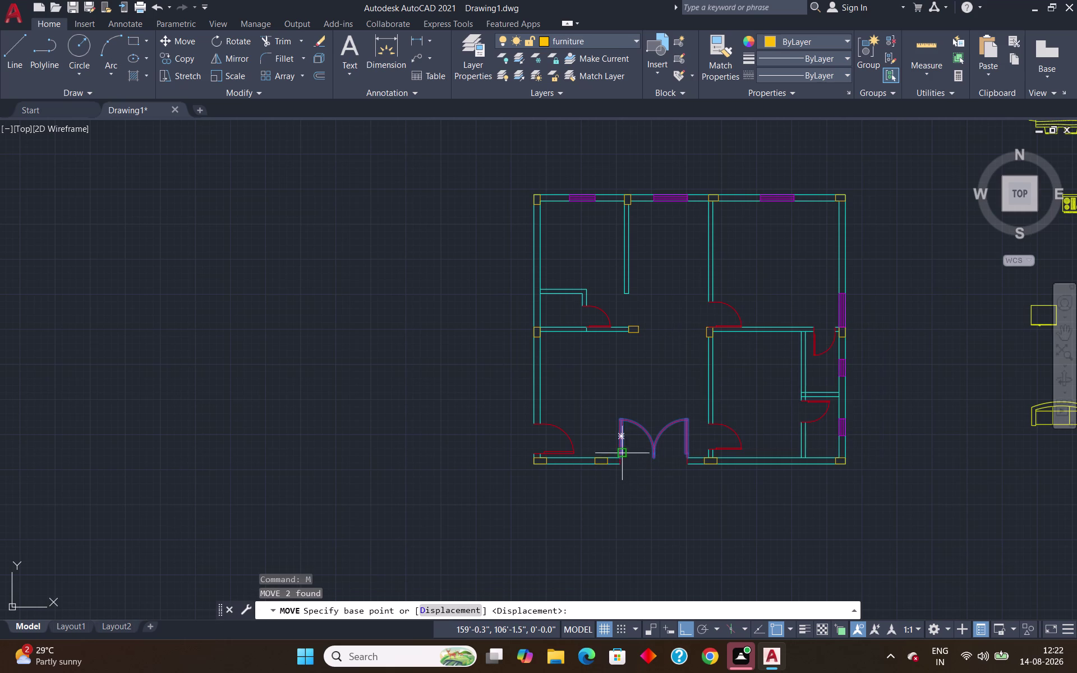
scroll(up, 3)
click(578, 488)
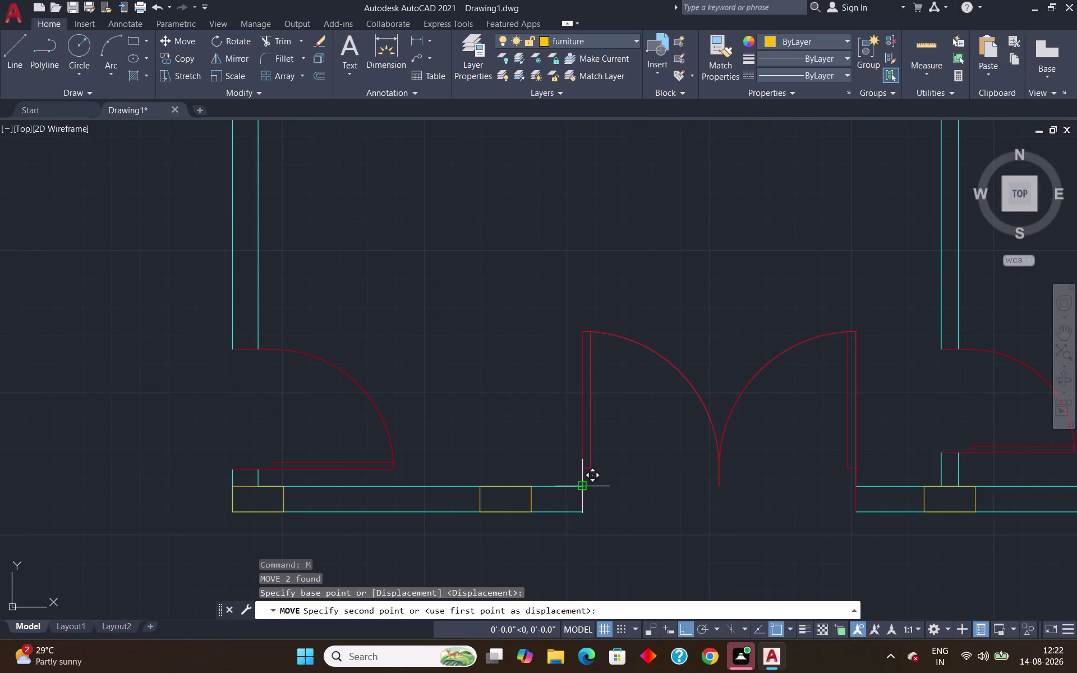
scroll(down, 3)
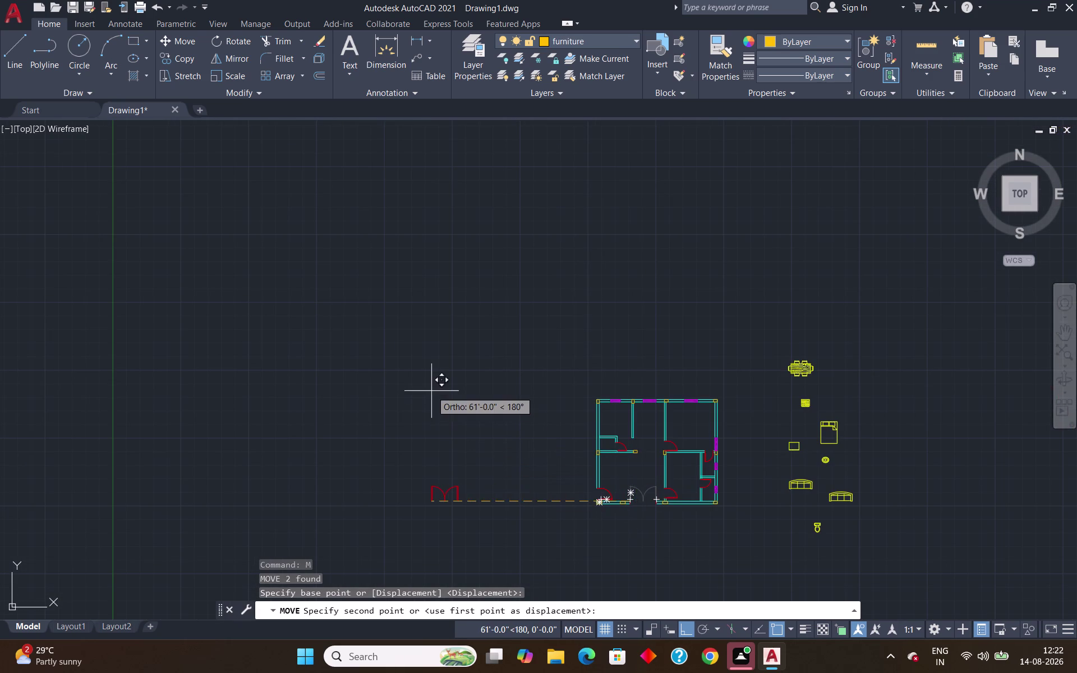
click(431, 390)
Erase the two end lines of the wall gap.
scroll(up, 3)
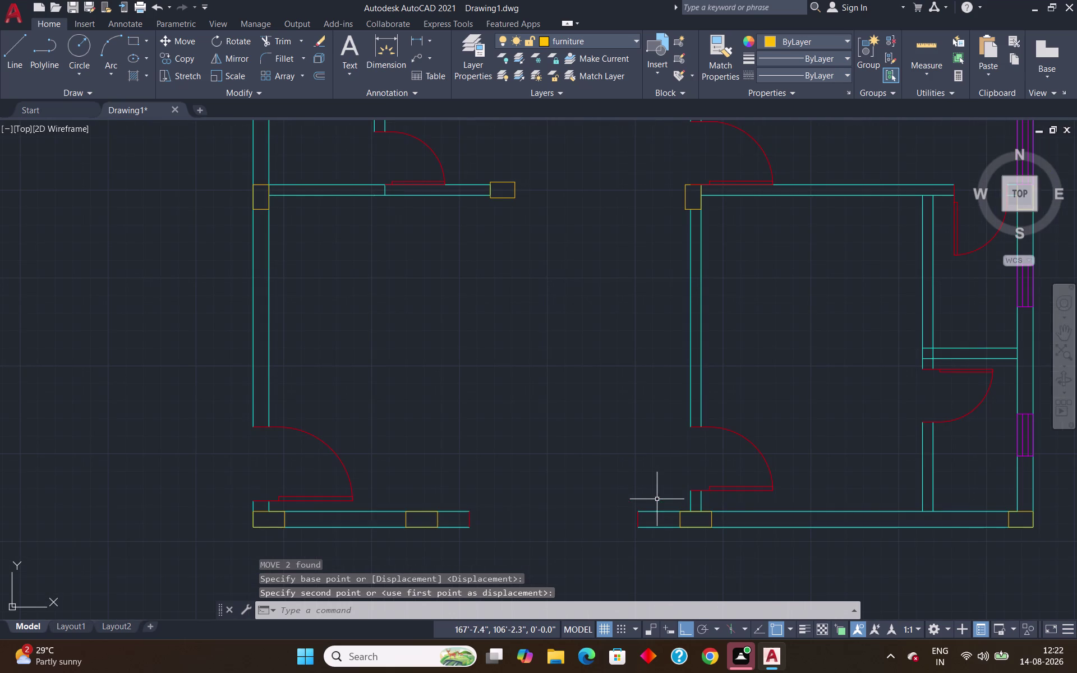
click(467, 522)
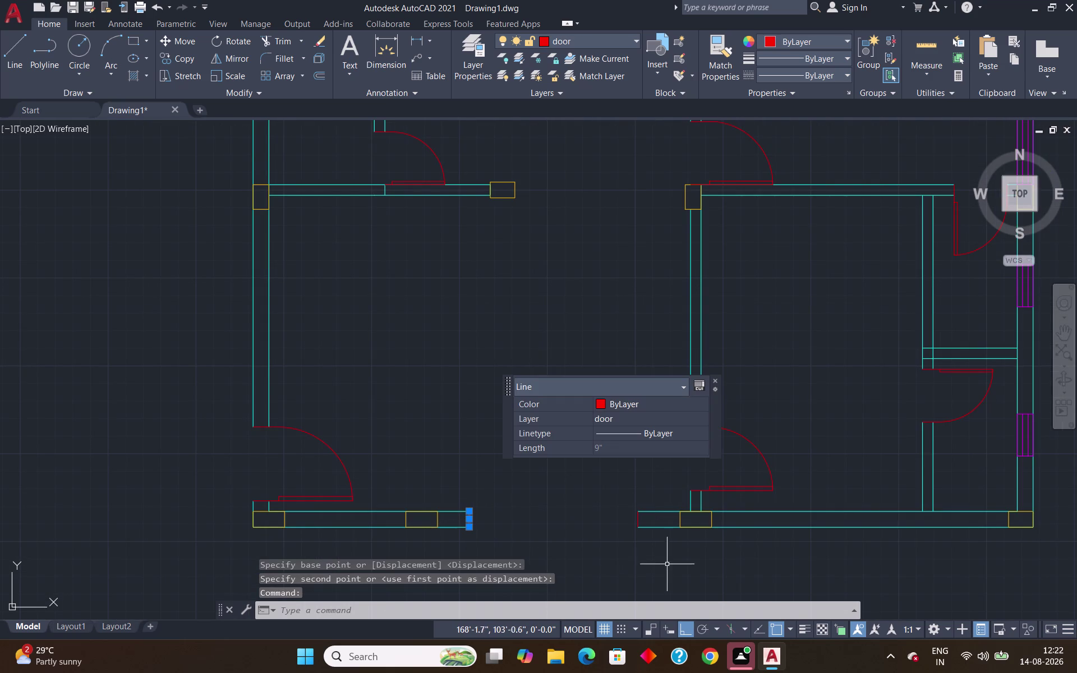
click(638, 521)
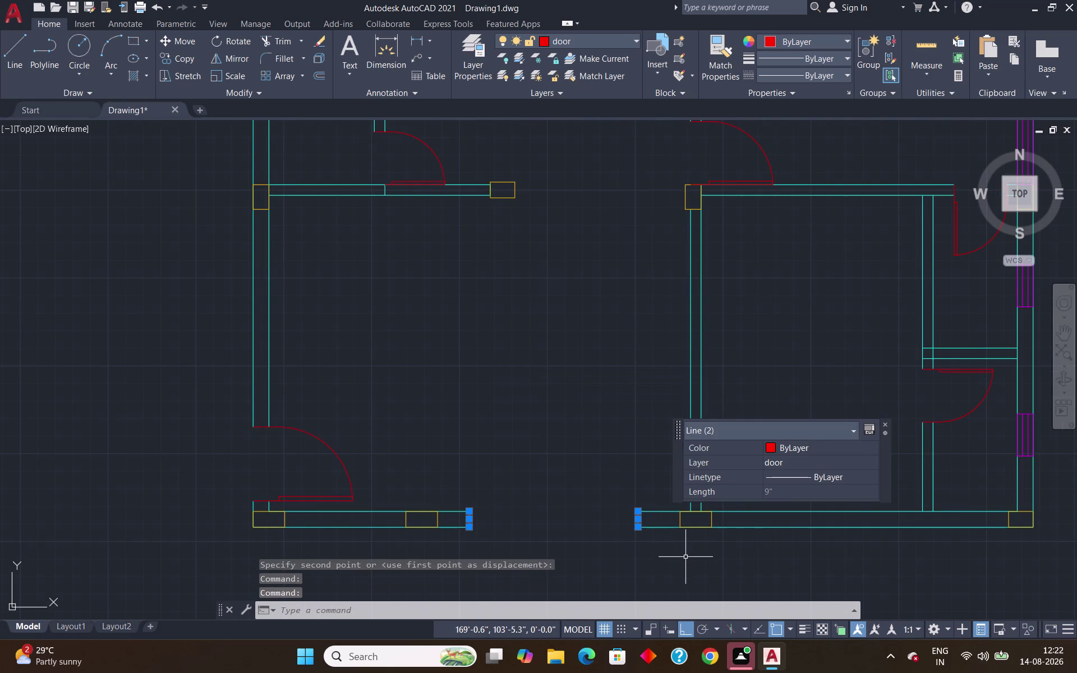
key(Delete)
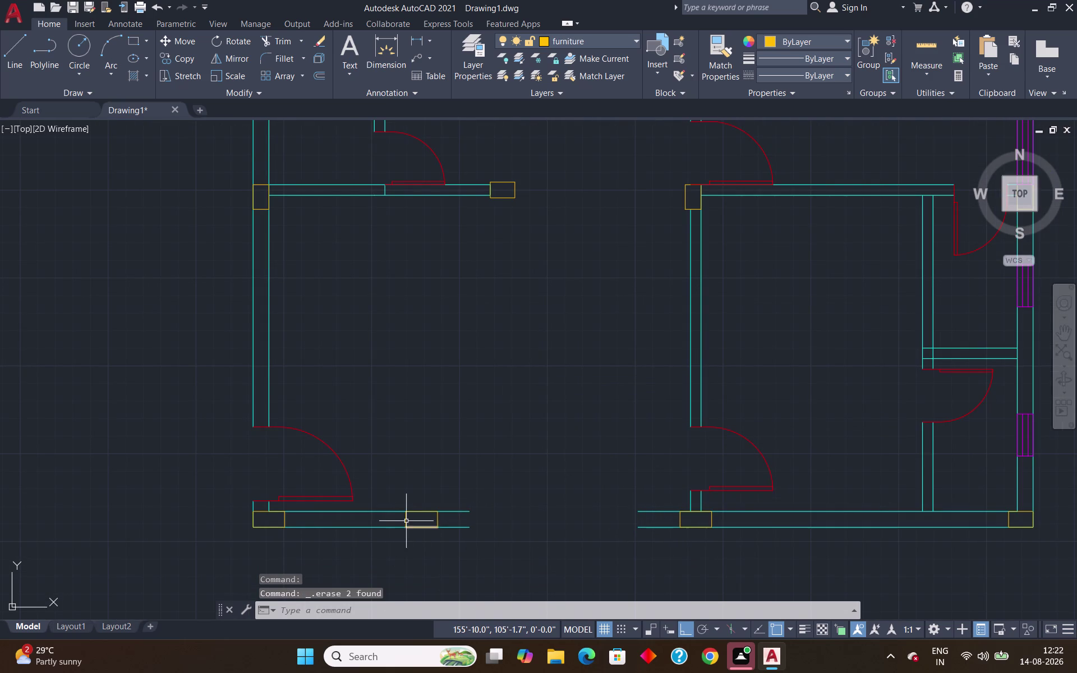
click(430, 495)
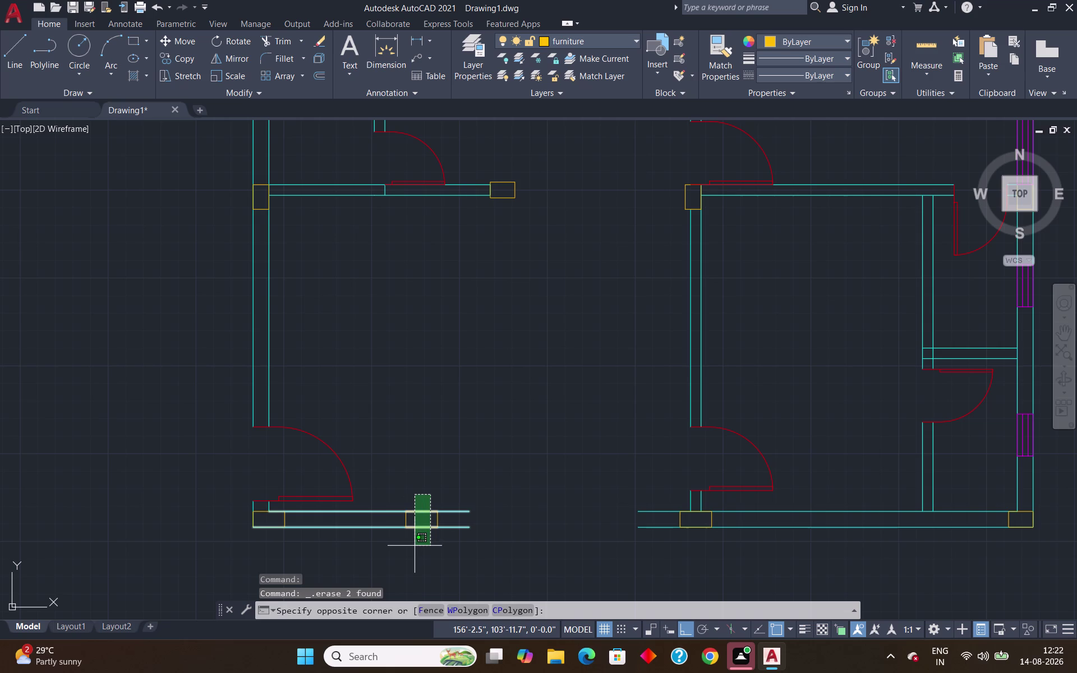
key(Escape)
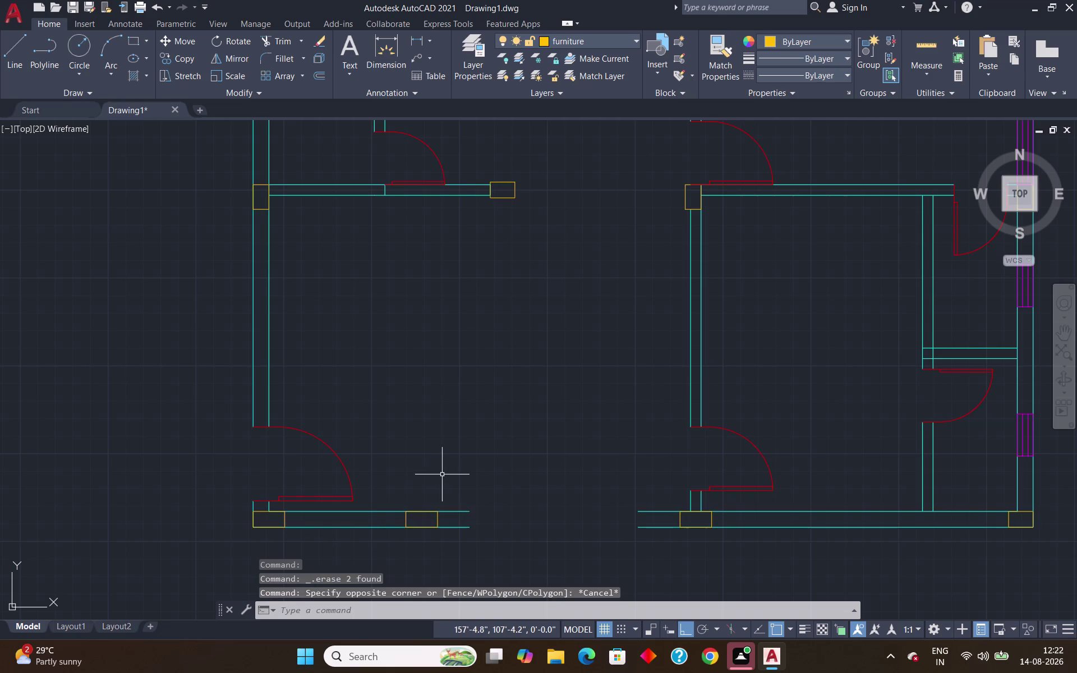
Extend both bottom wall lines across the former door gap.
text(ex)
key(Return)
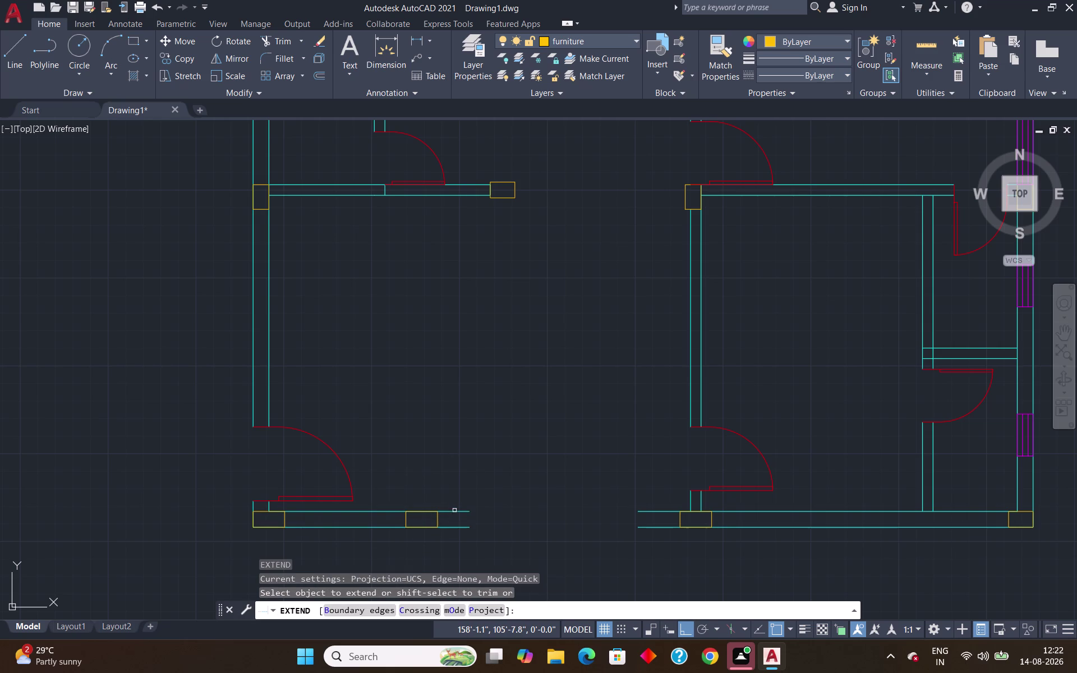
click(454, 512)
click(463, 529)
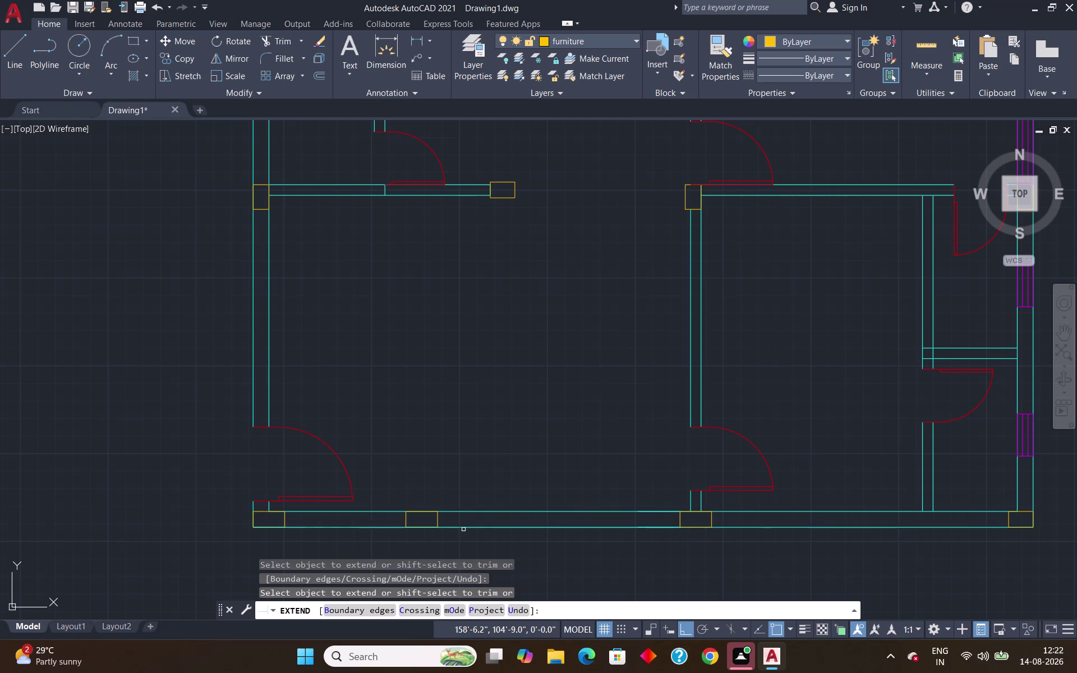
key(Escape)
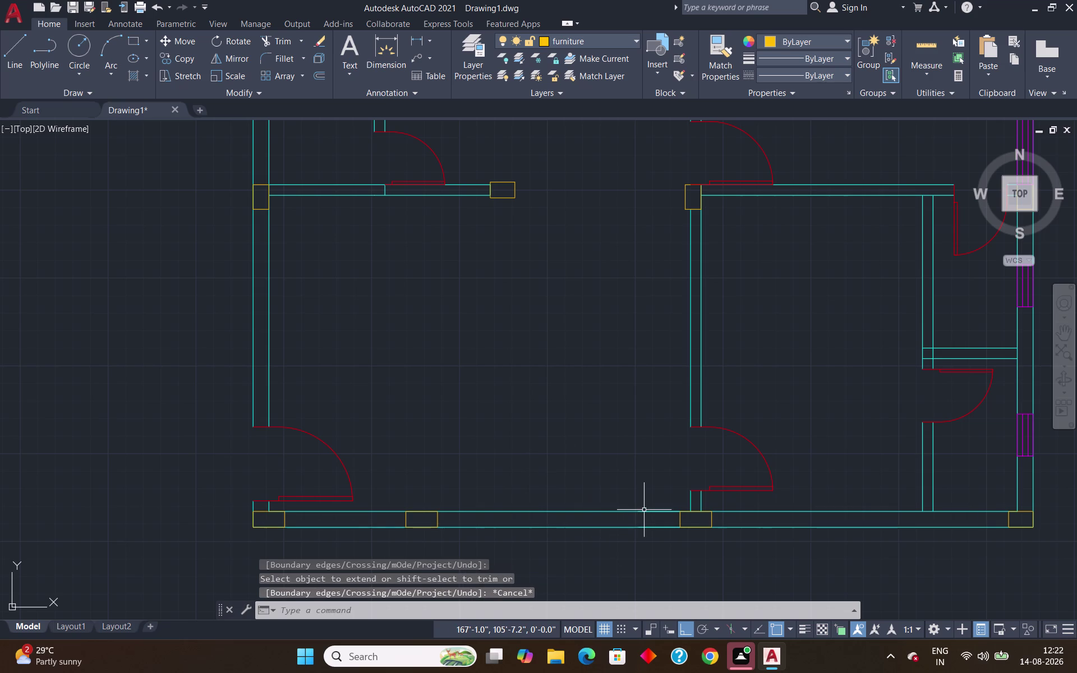
scroll(up, 3)
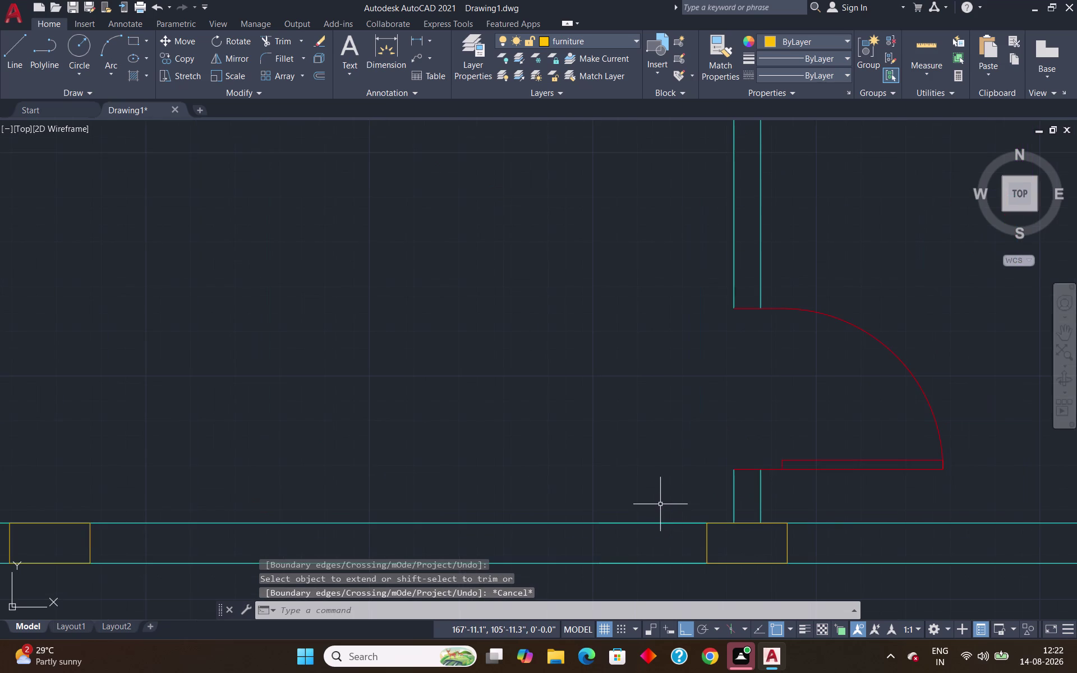
scroll(down, 3)
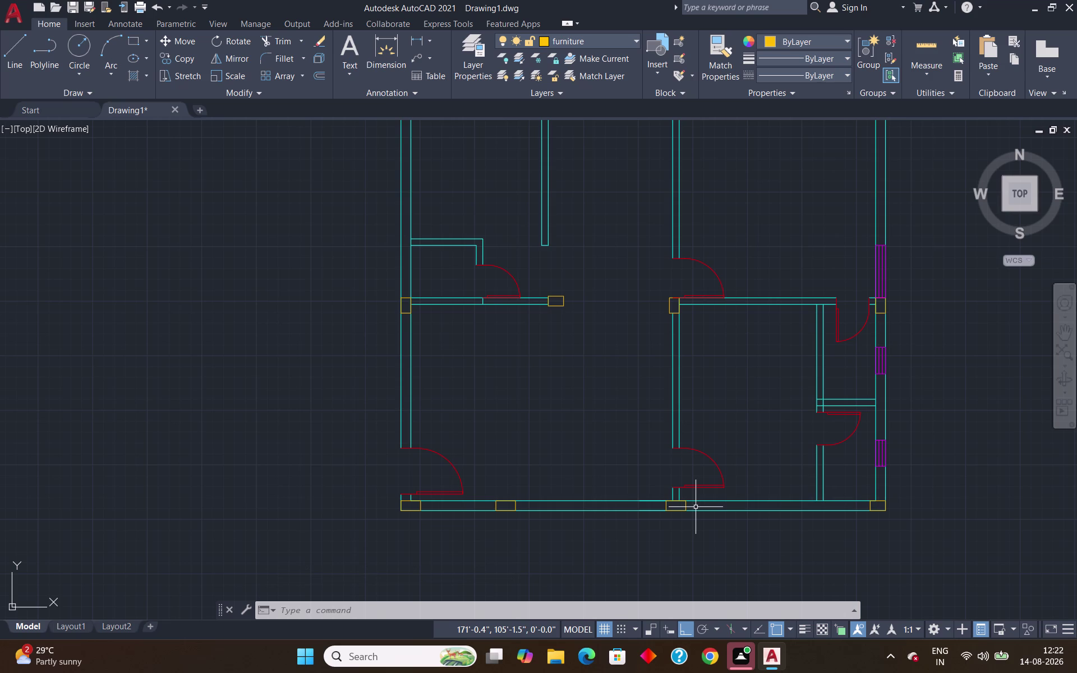
Make wall the current layer.
key(l)
key(Return)
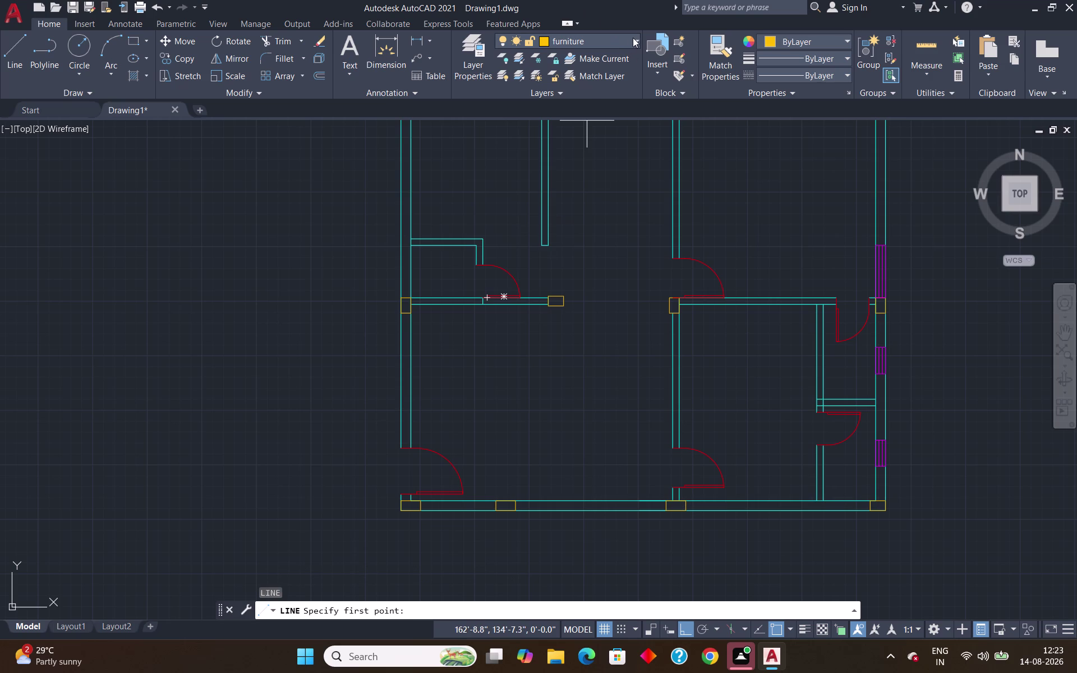
click(632, 38)
click(576, 175)
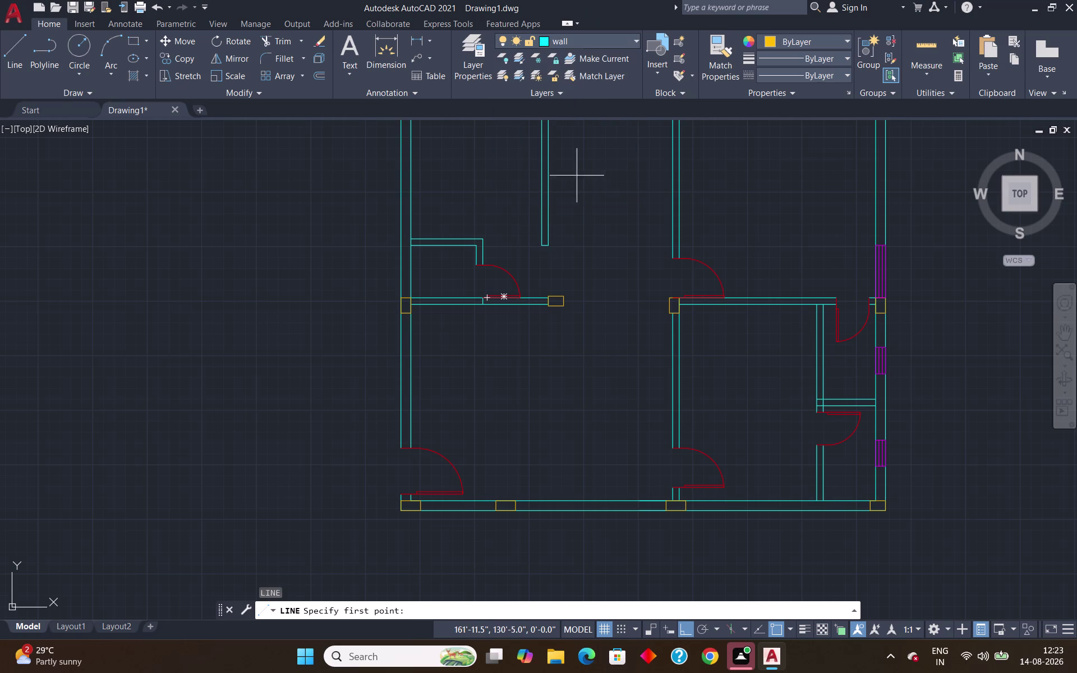
Draw the first partition line from the column corner down to the bottom wall.
key(l)
key(Return)
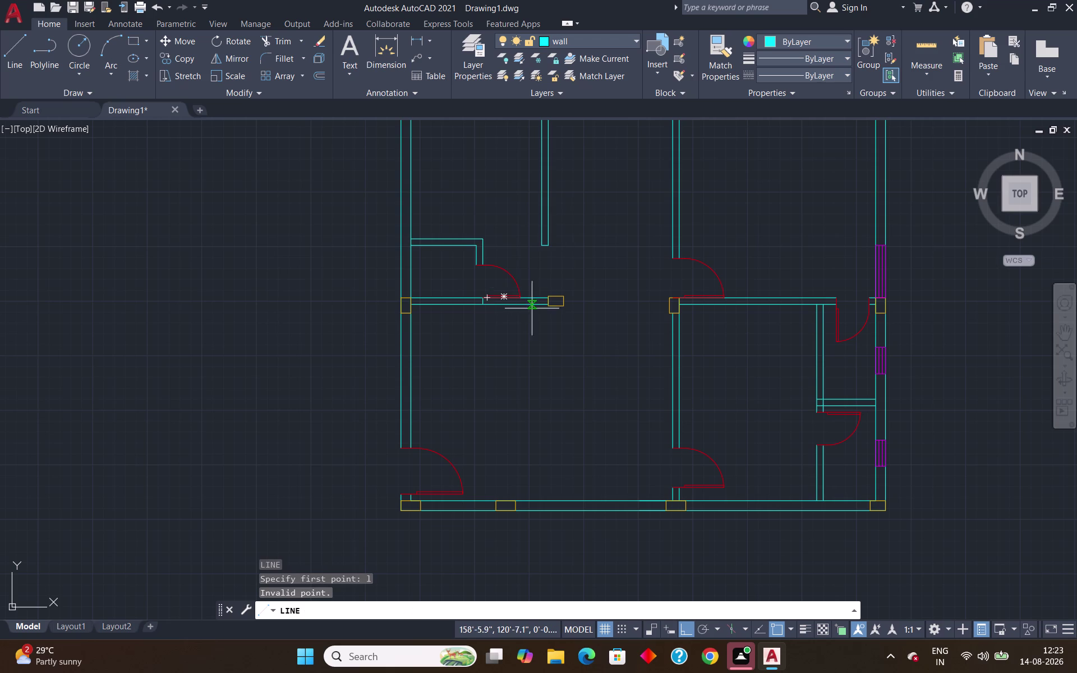
scroll(up, 3)
click(533, 304)
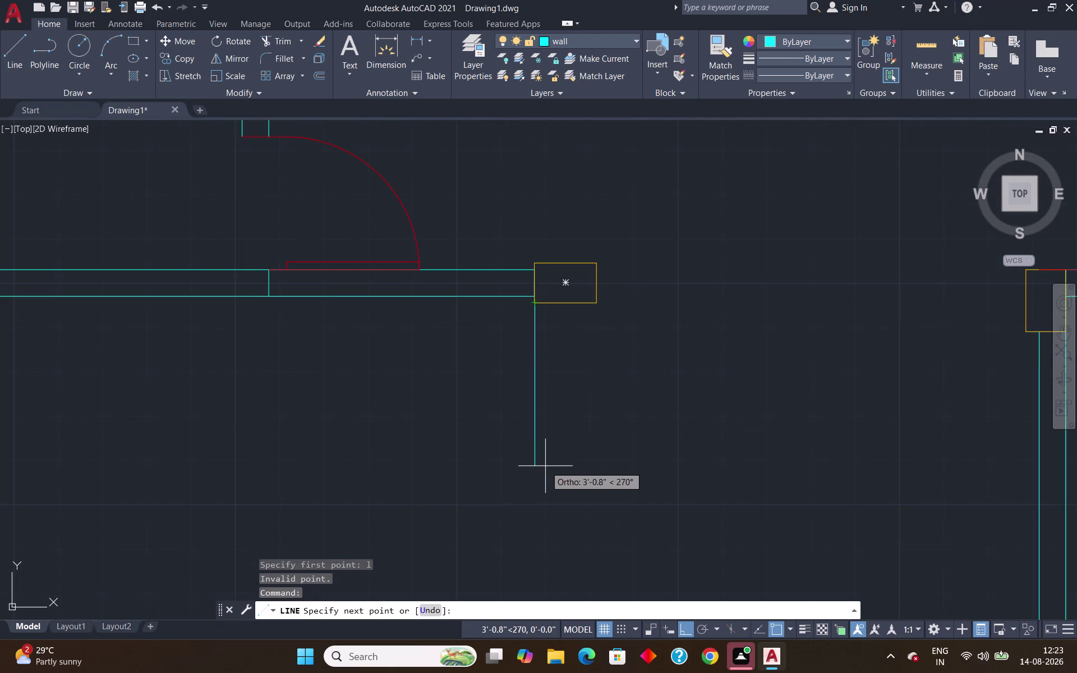
scroll(down, 3)
scroll(up, 3)
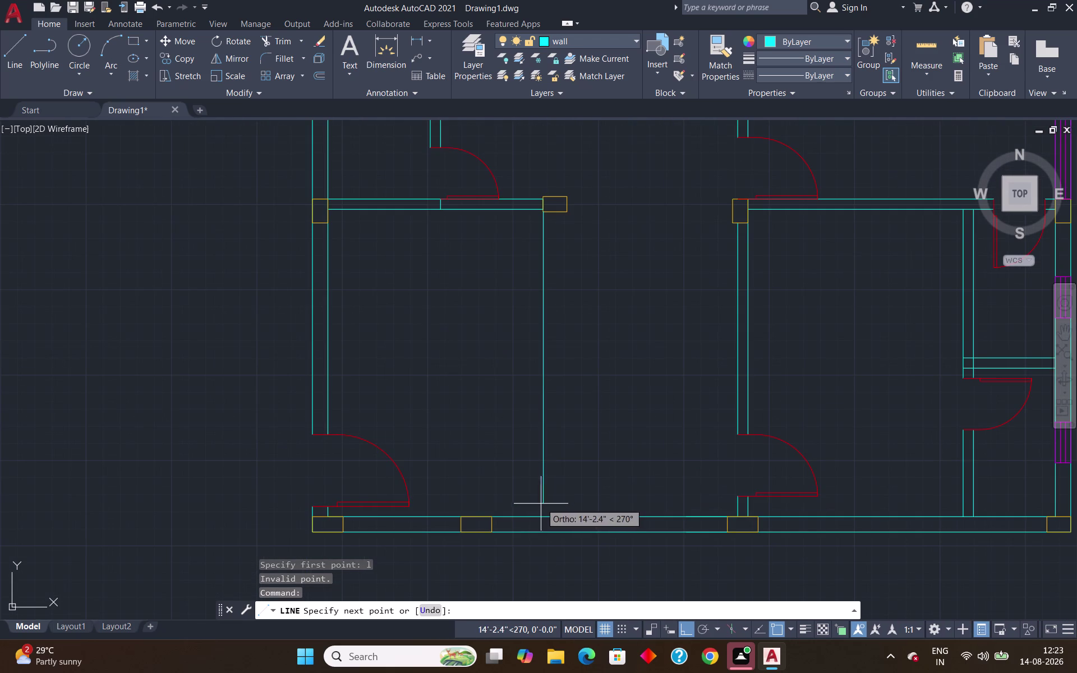
click(540, 531)
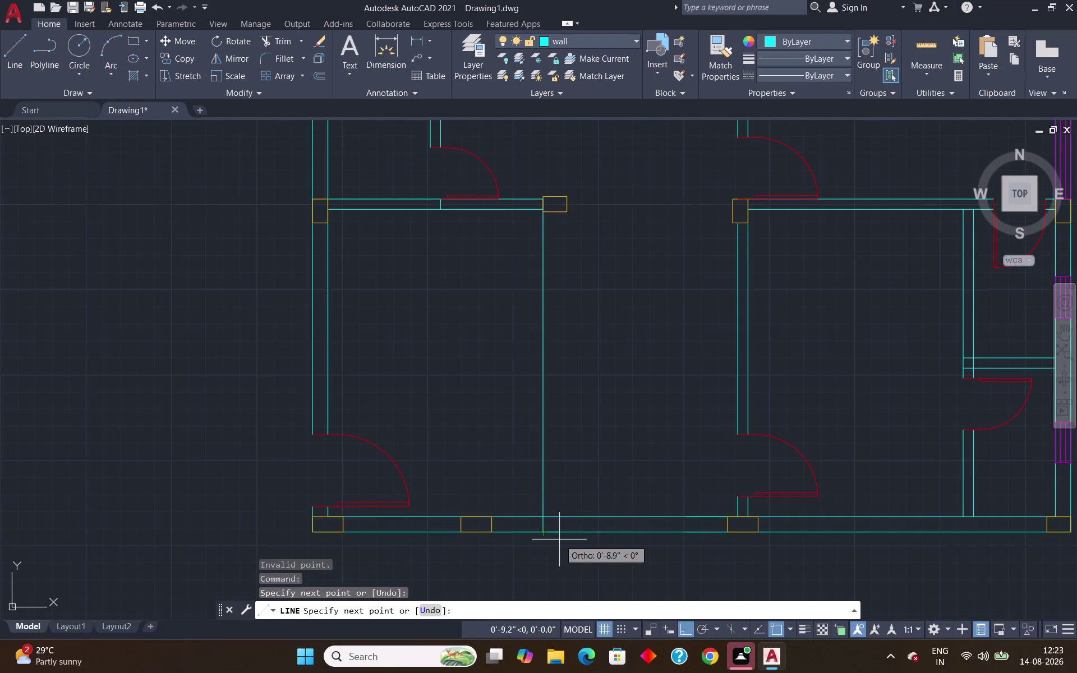
key(Escape)
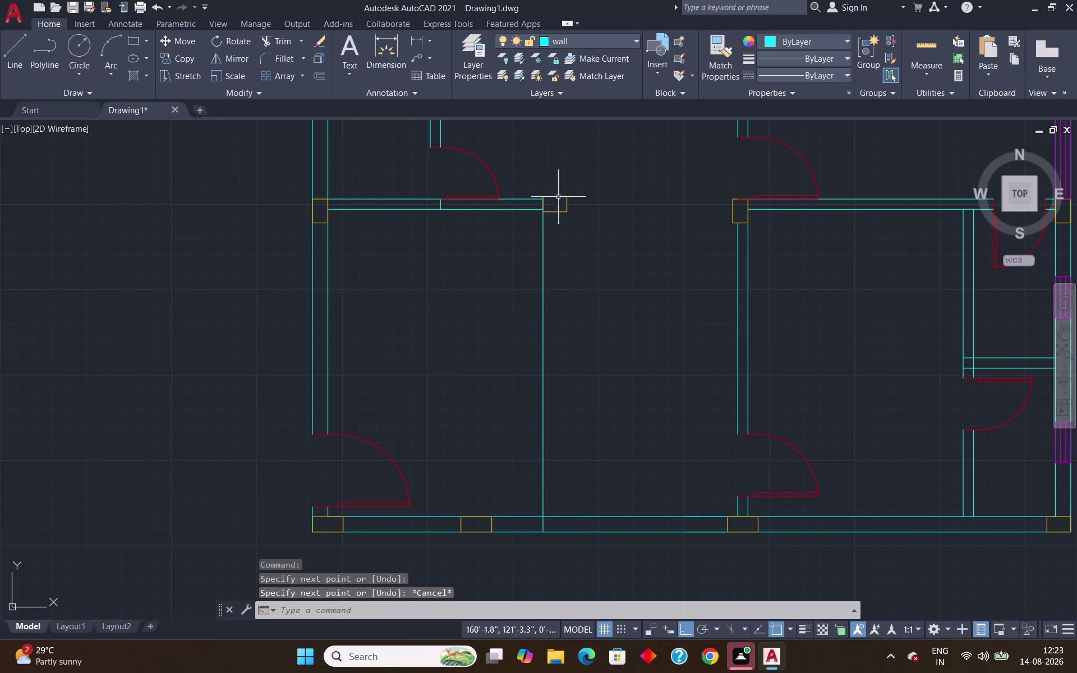
Draw the second partition line from the column's other corner down to the bottom wall.
key(space)
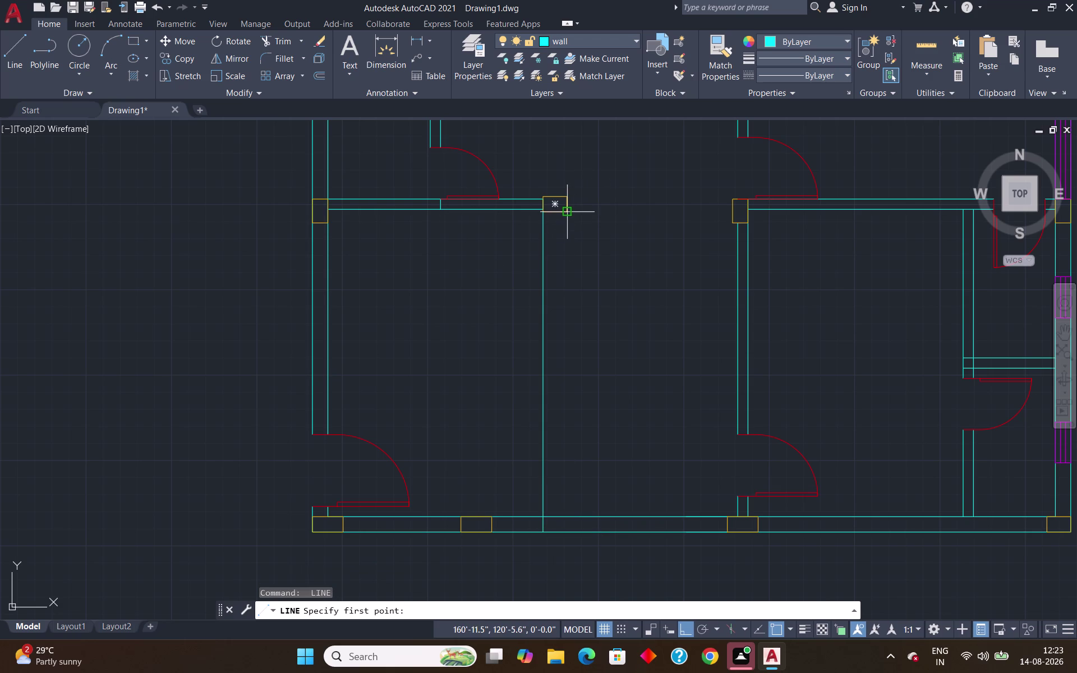
click(564, 210)
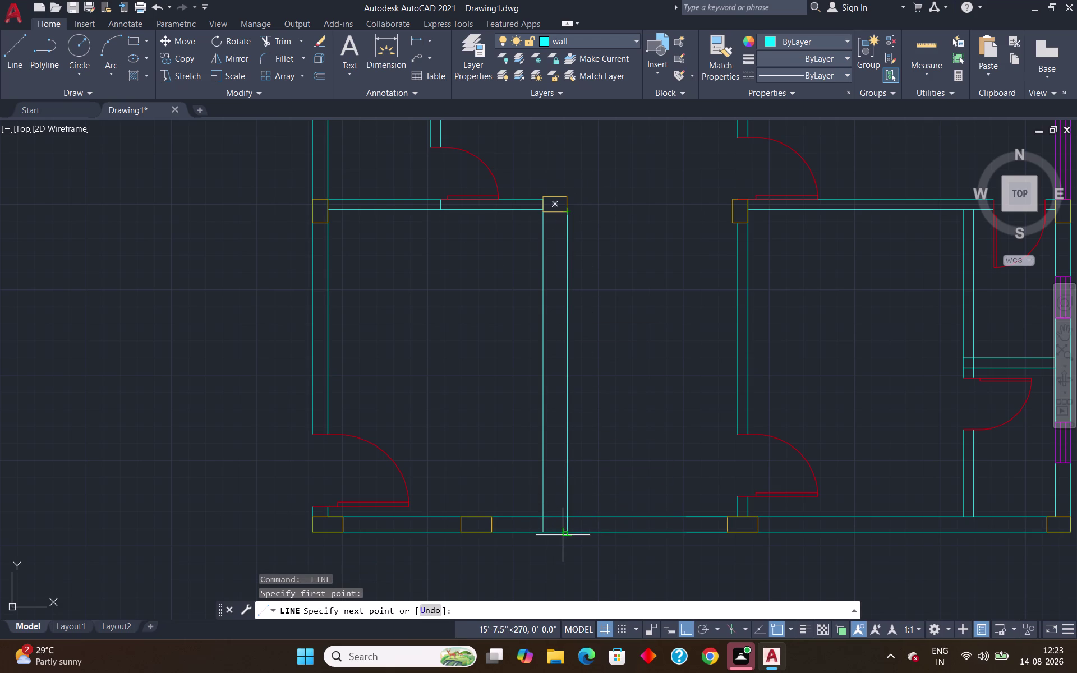
click(567, 532)
key(Return)
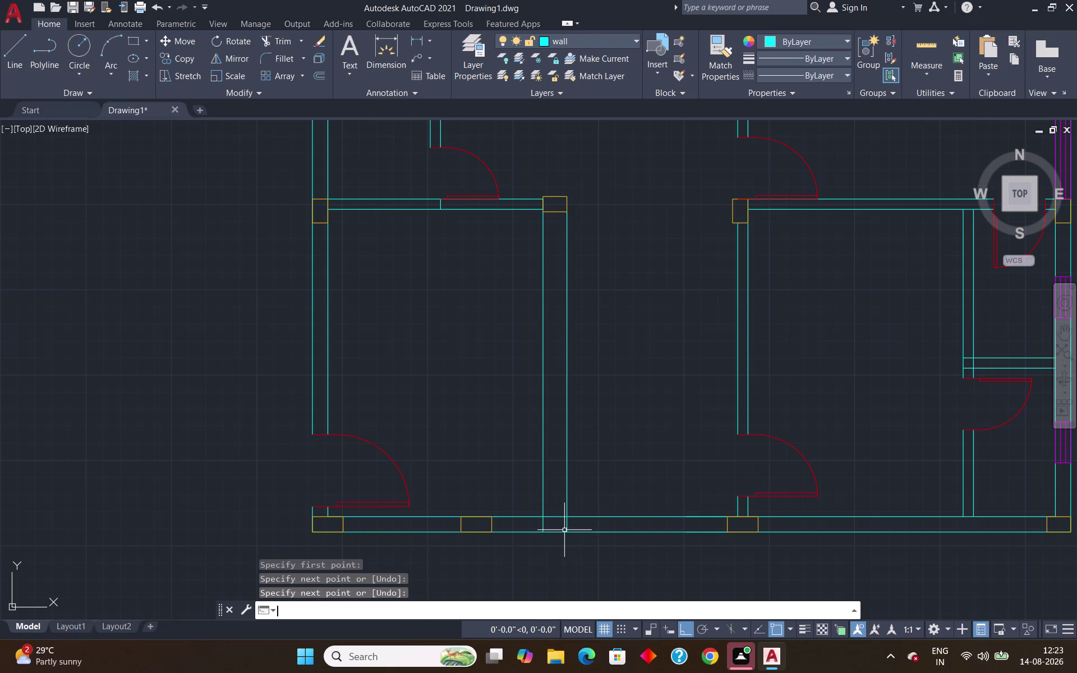
scroll(up, 3)
scroll(down, 3)
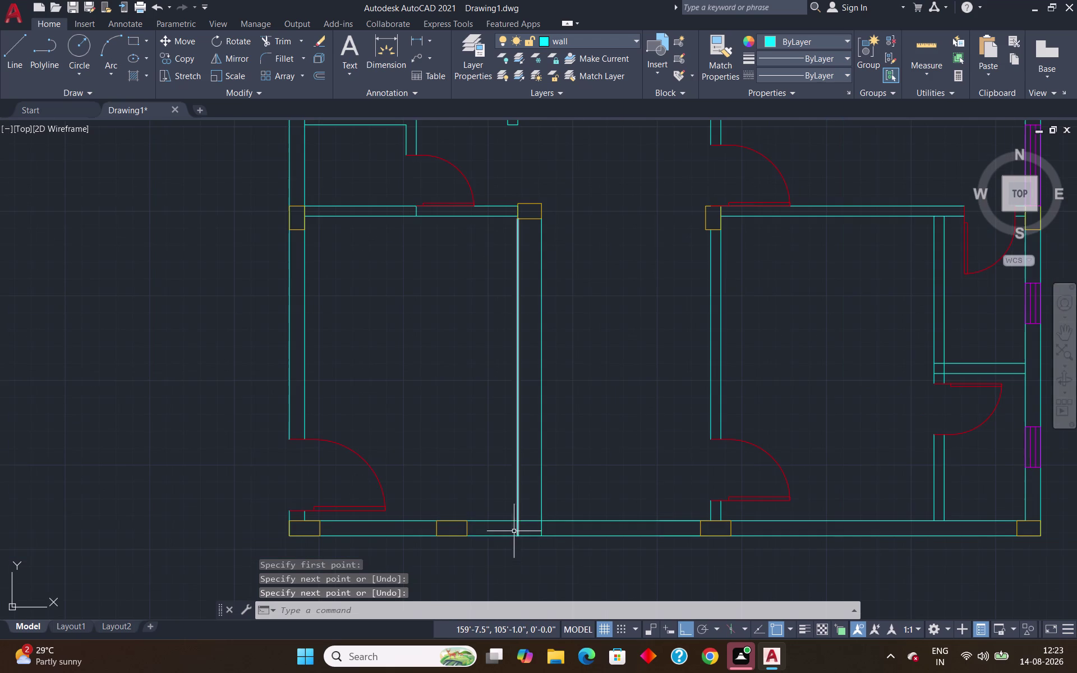
click(465, 527)
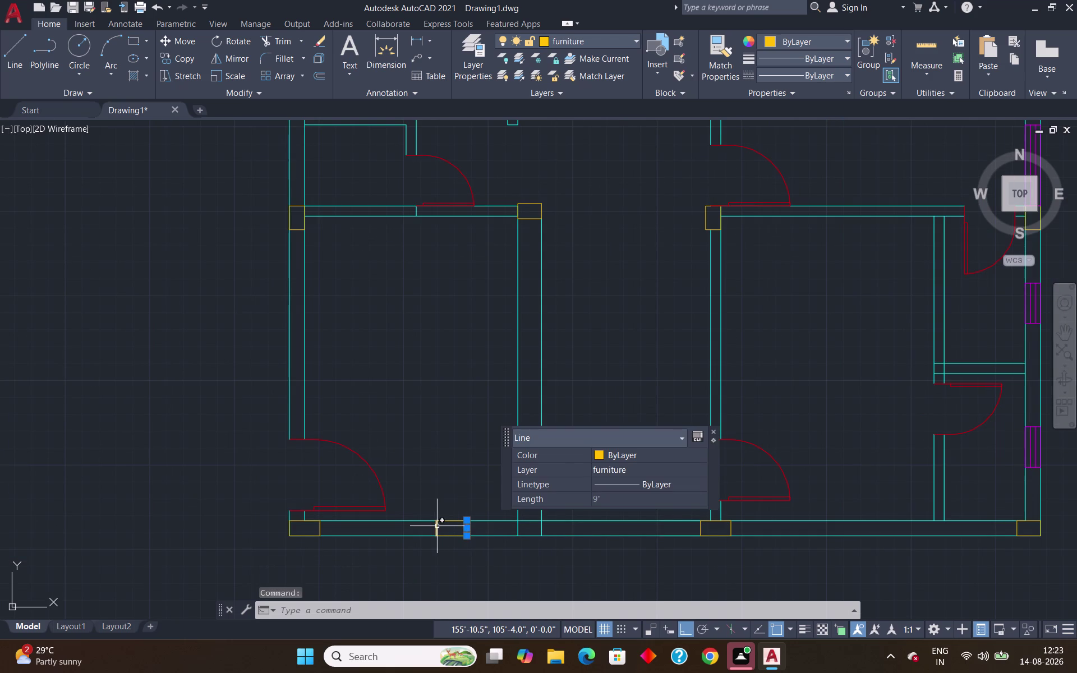
Delete the short line segments in the bottom wall.
click(437, 526)
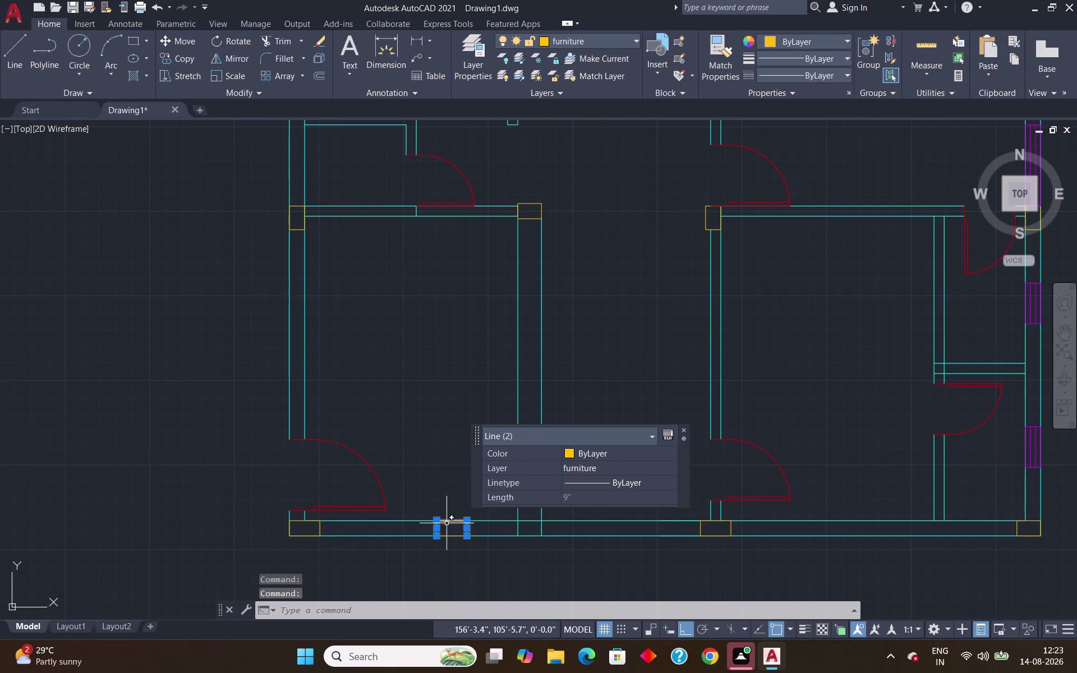
click(446, 520)
click(448, 538)
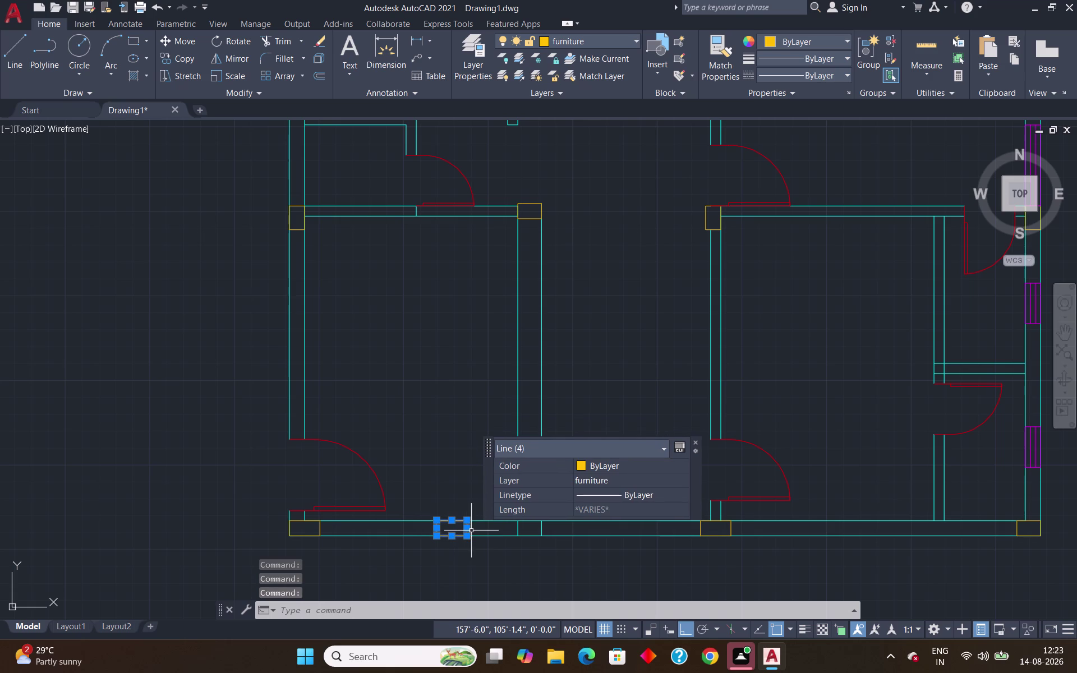
key(Delete)
Copy the bottom-left corner column into the bottom wall at the partition.
click(319, 526)
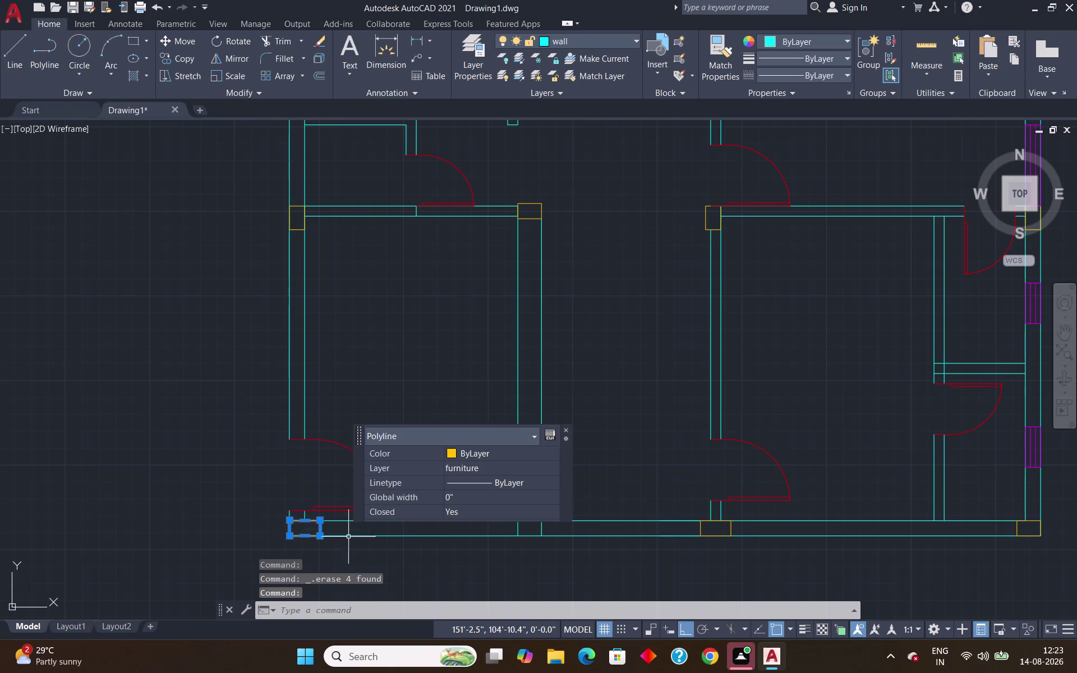
text(co)
key(Return)
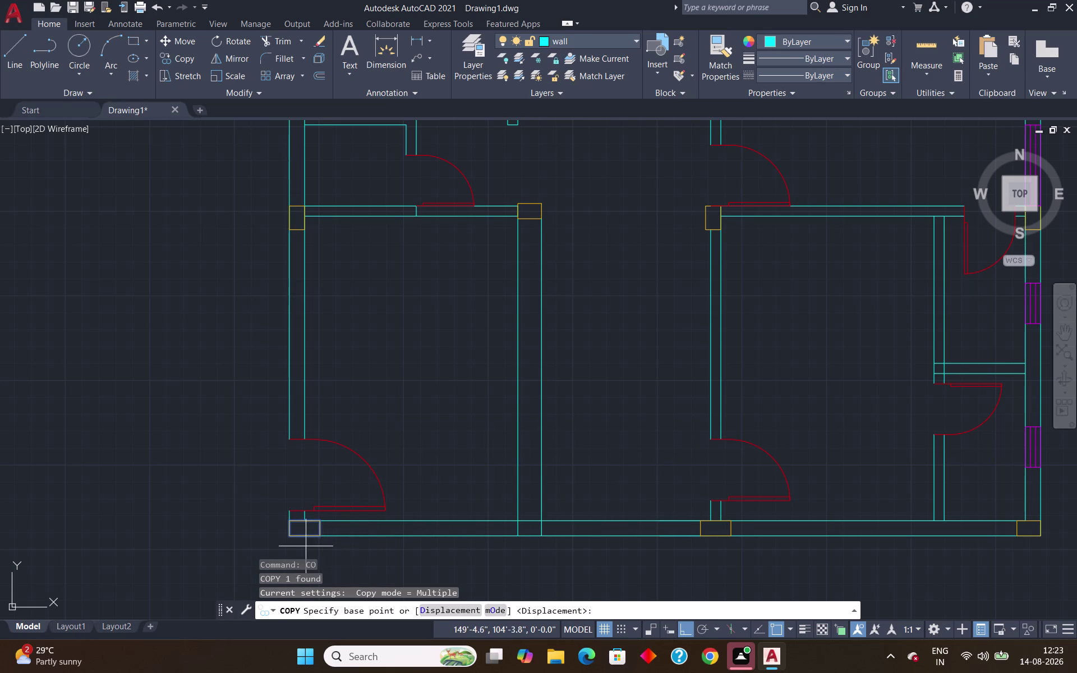
click(287, 535)
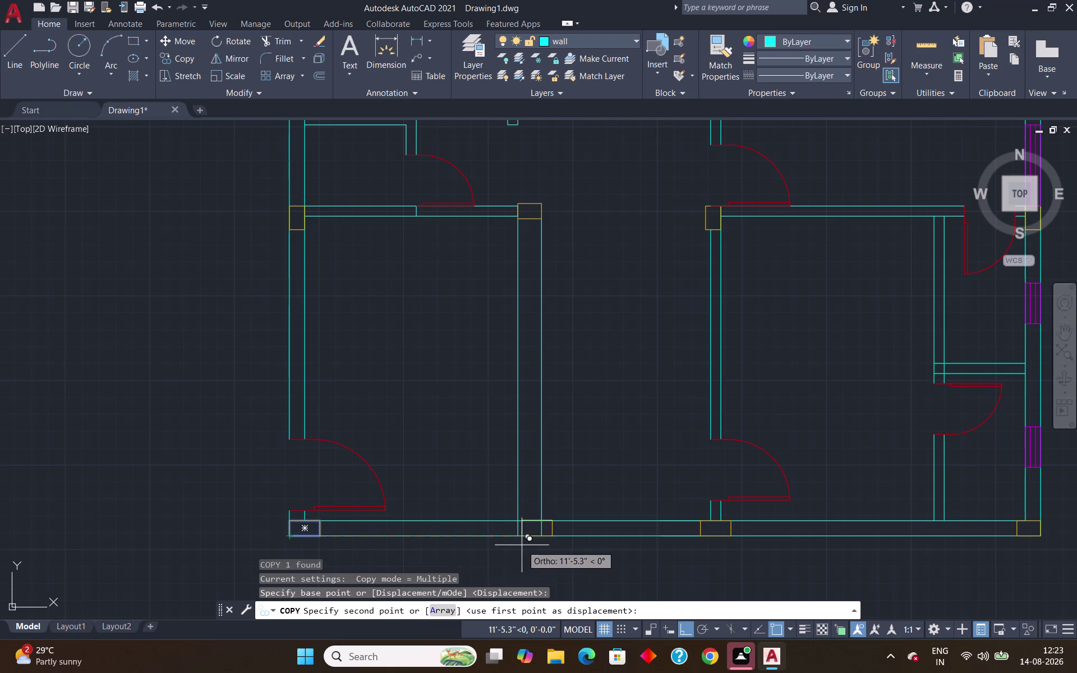
scroll(up, 3)
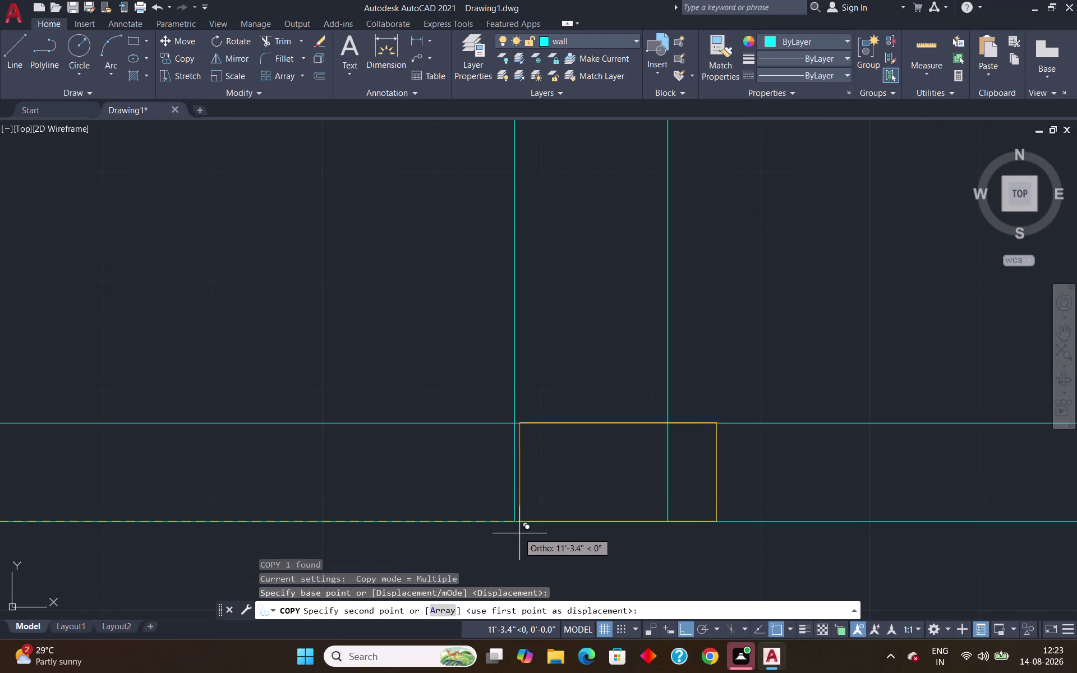
click(511, 529)
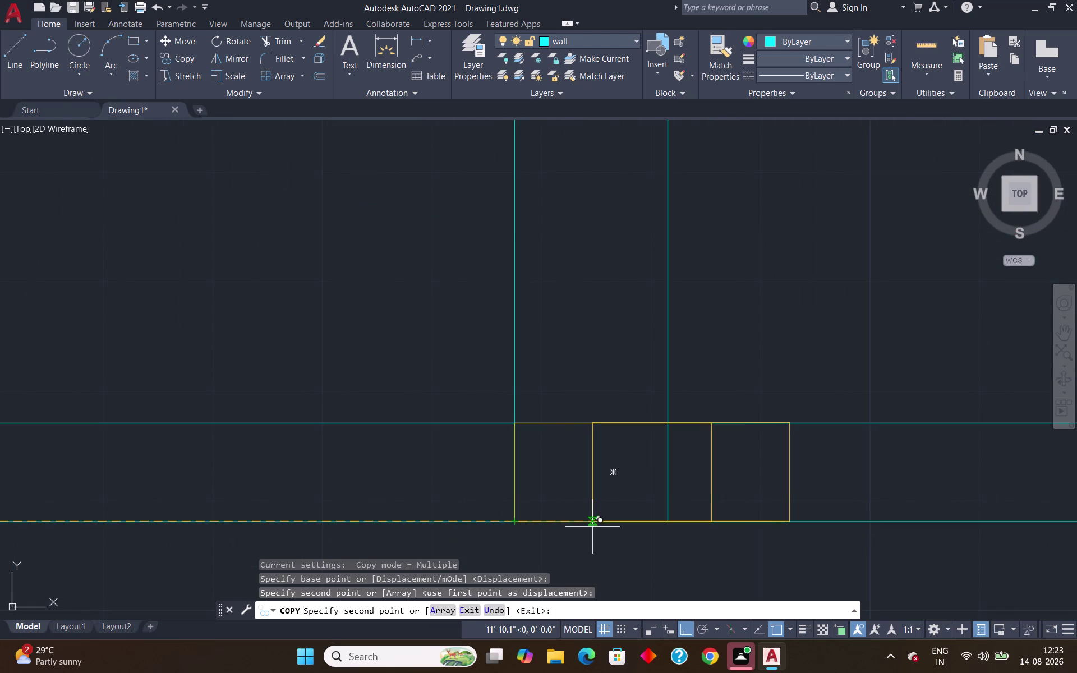
key(Return)
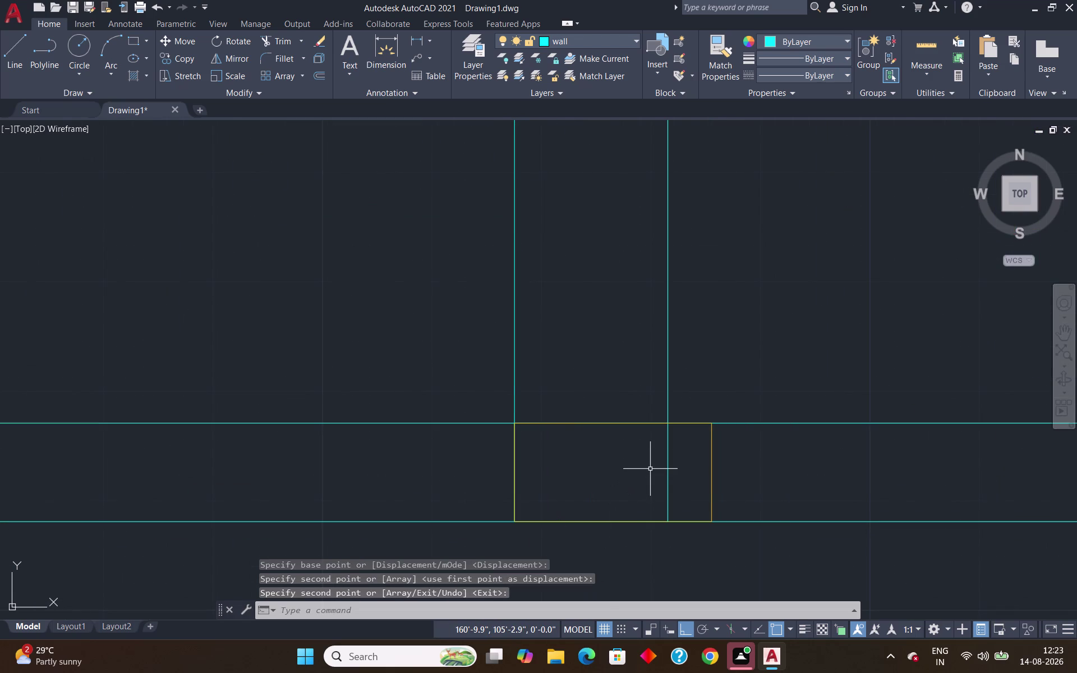
Trim the three wall lines running through the new column.
text(tr)
key(Return)
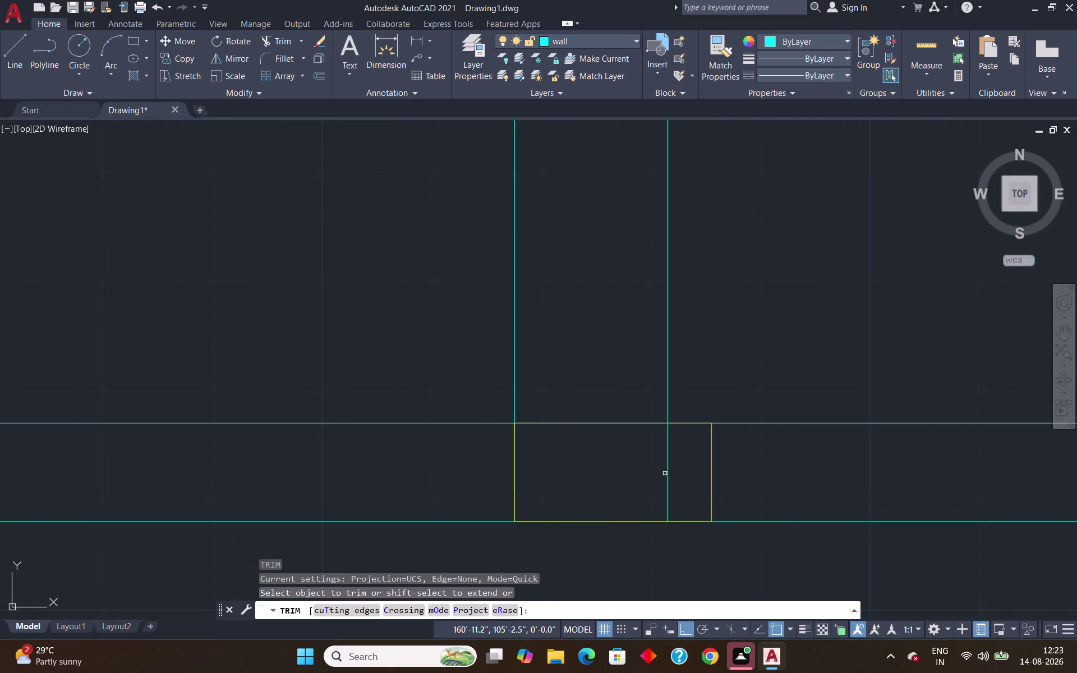
click(667, 475)
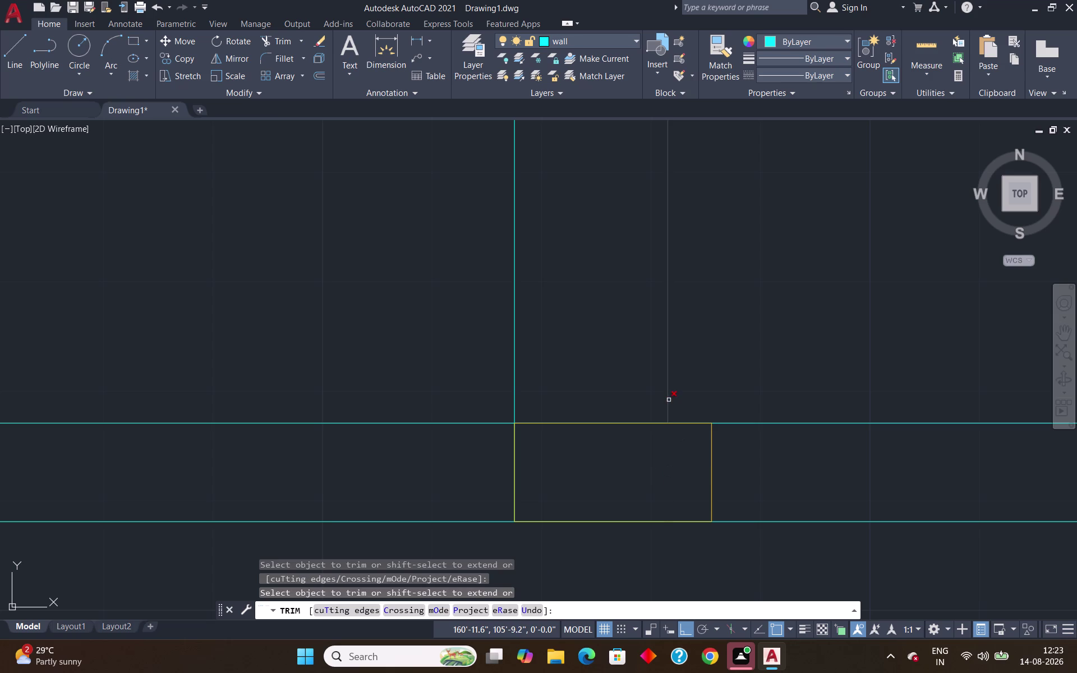
click(669, 401)
click(514, 381)
scroll(down, 3)
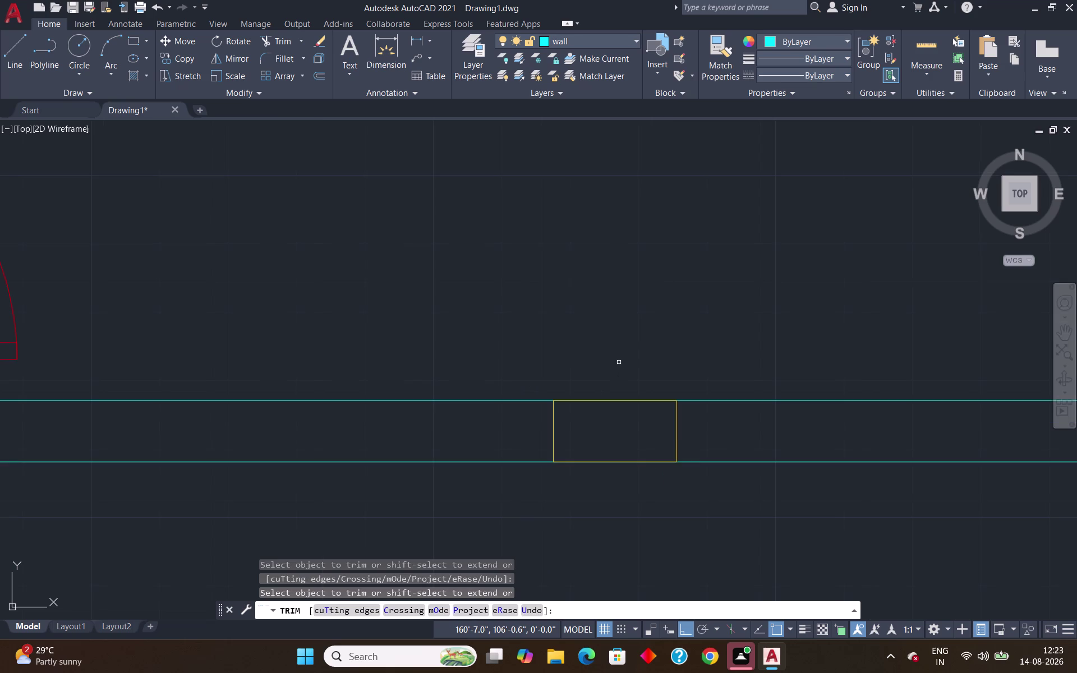
key(Escape)
Quick-measure the 7'-6" opening between the columns.
scroll(down, 3)
scroll(up, 3)
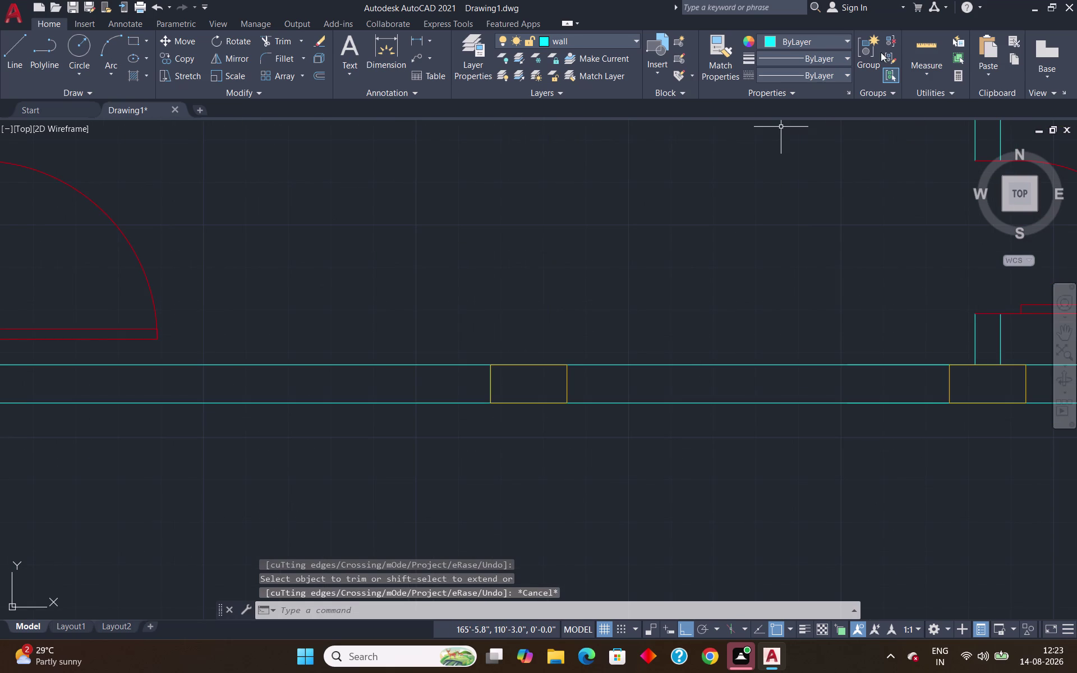
click(928, 45)
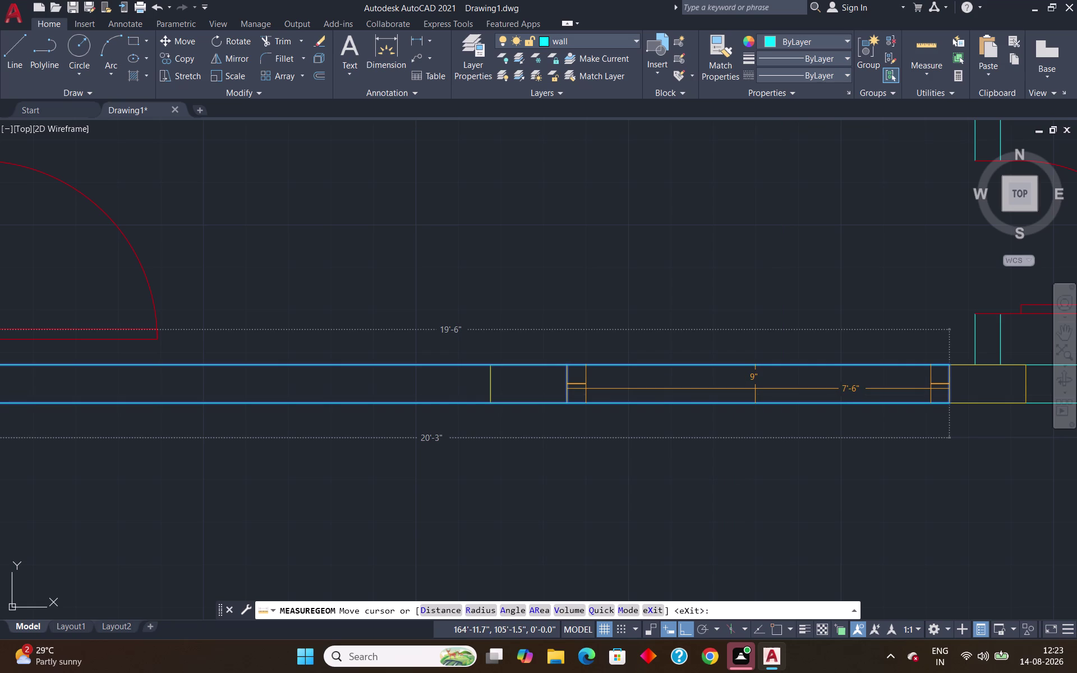
key(Escape)
Delete the right-hand door of the pair.
scroll(down, 3)
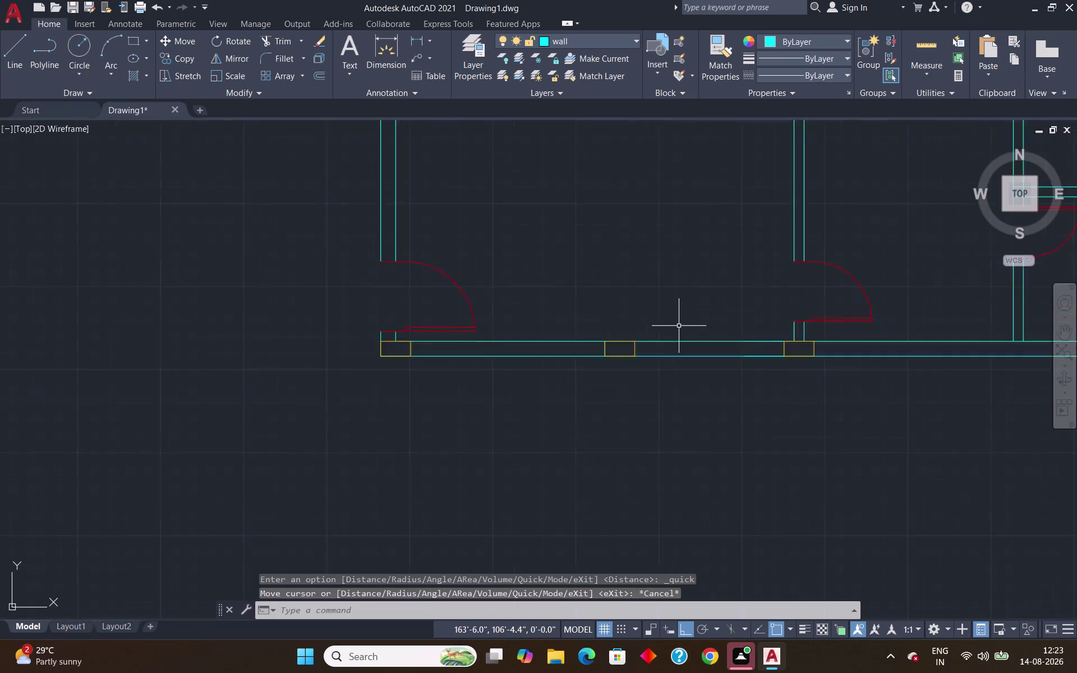
scroll(down, 3)
scroll(up, 3)
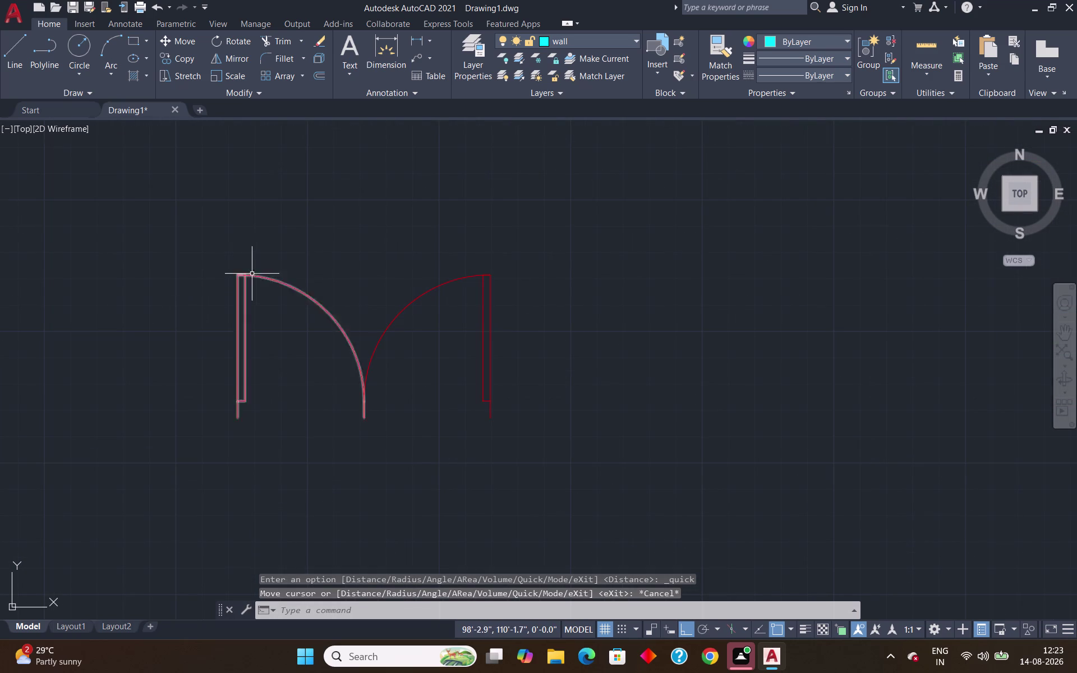
click(436, 287)
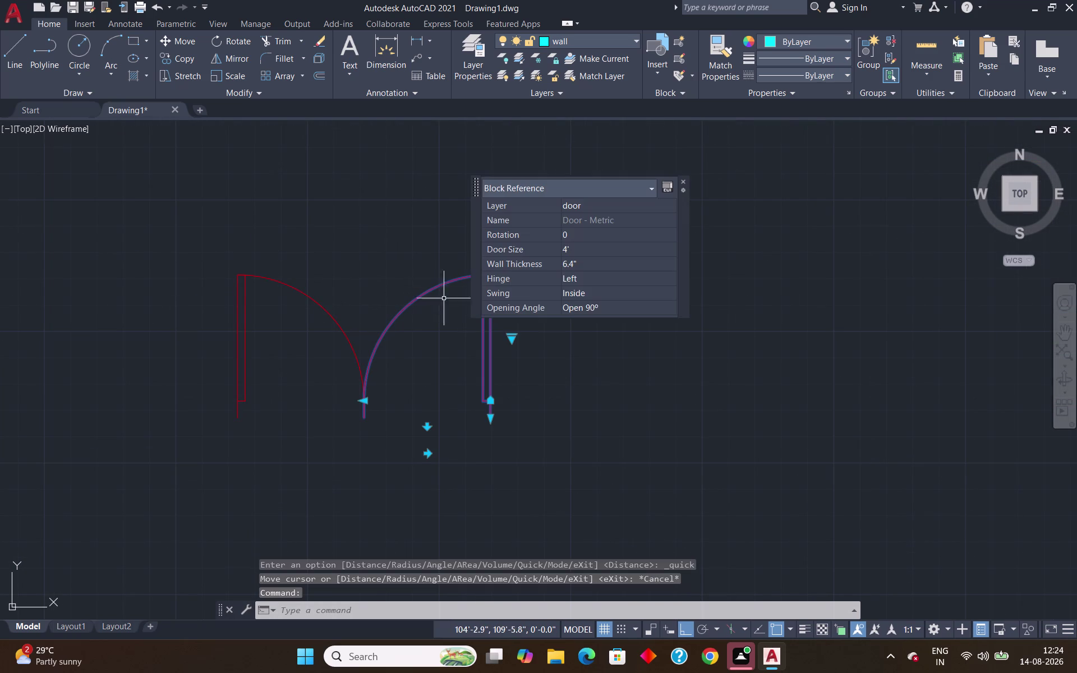
key(Delete)
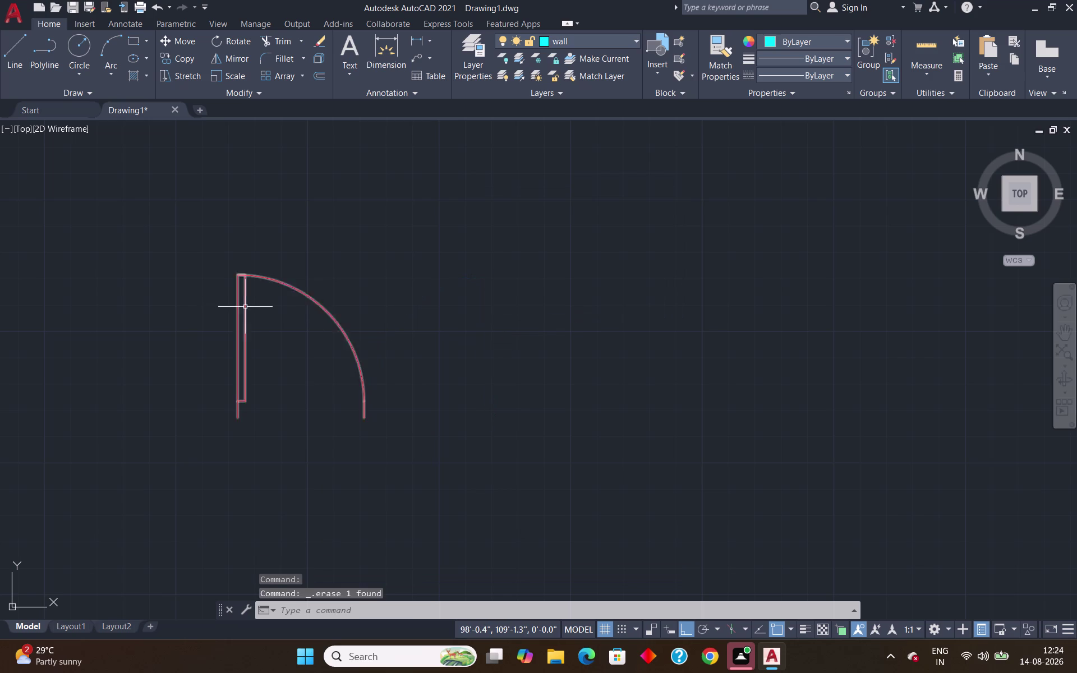
Scale the remaining door by reference to a new length of 3'.
click(245, 307)
text(s)
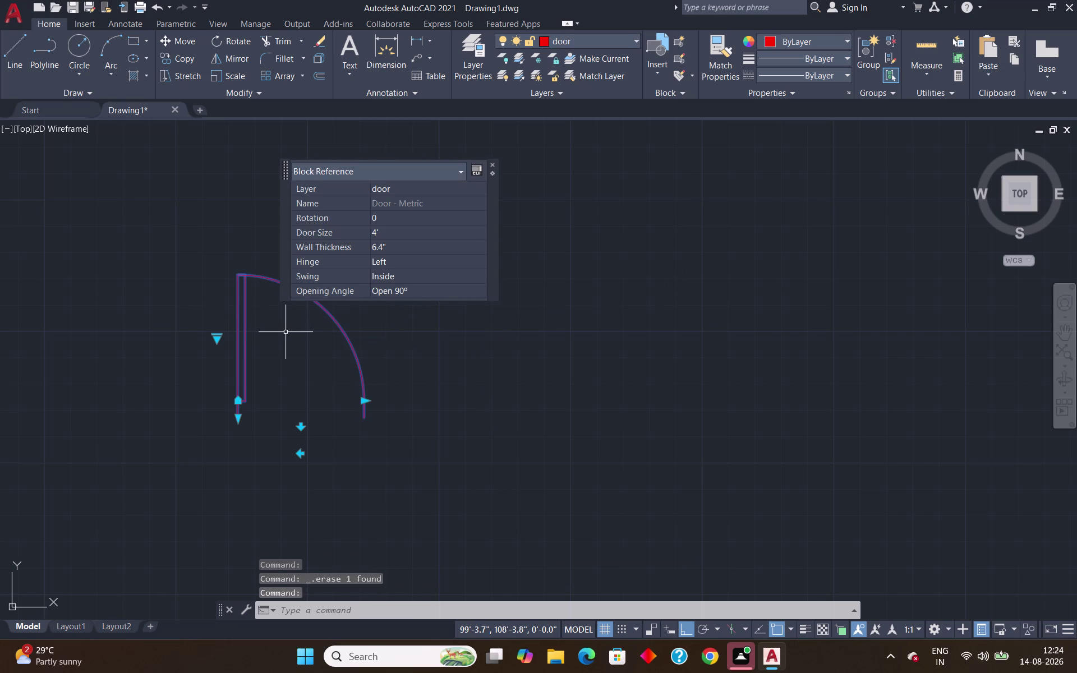
text(c)
key(Return)
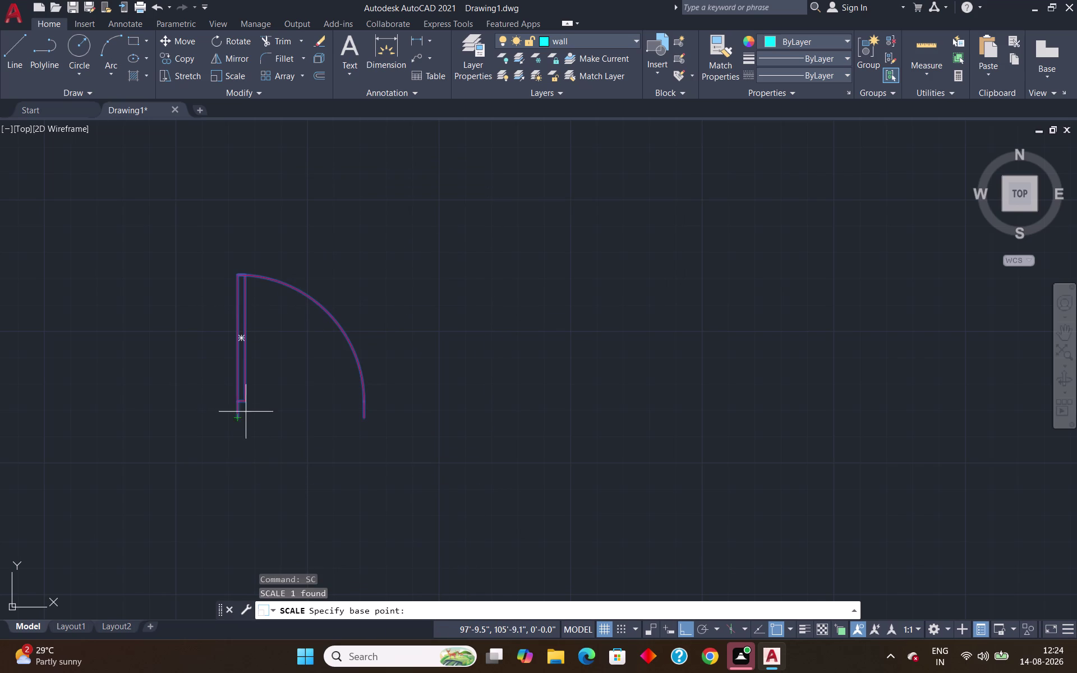
scroll(up, 3)
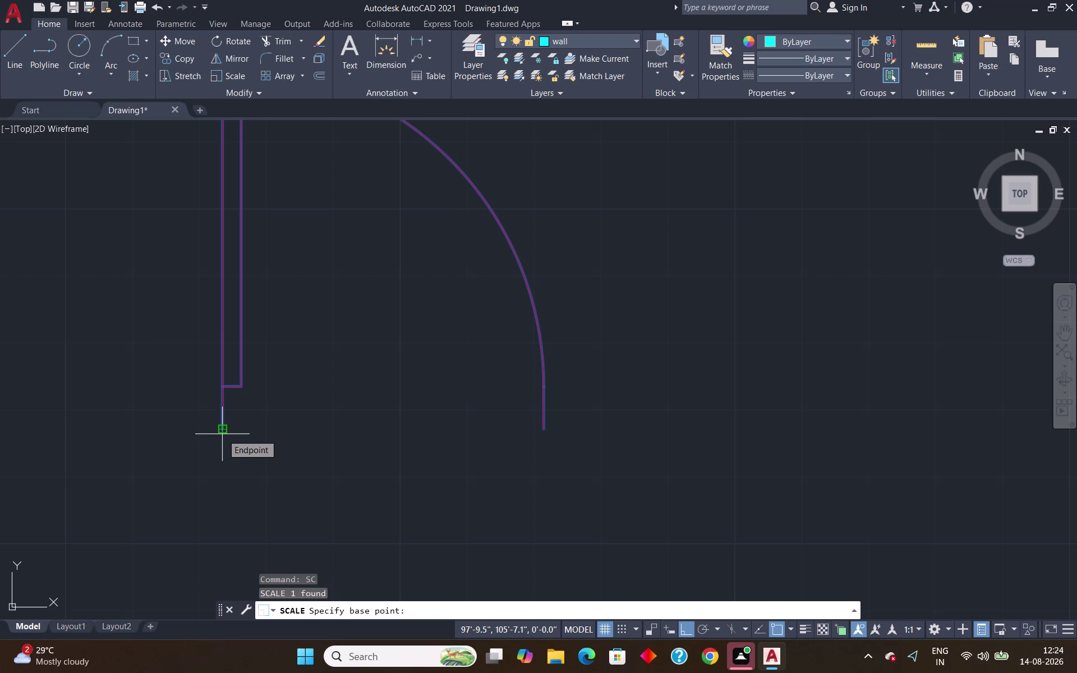
click(222, 434)
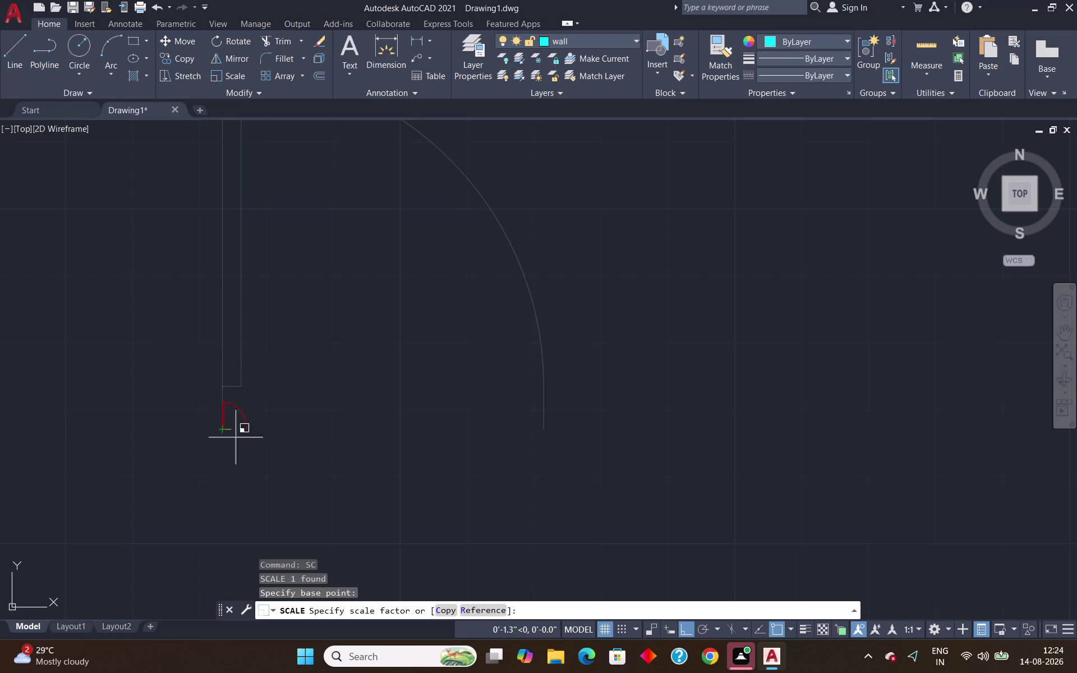
click(470, 607)
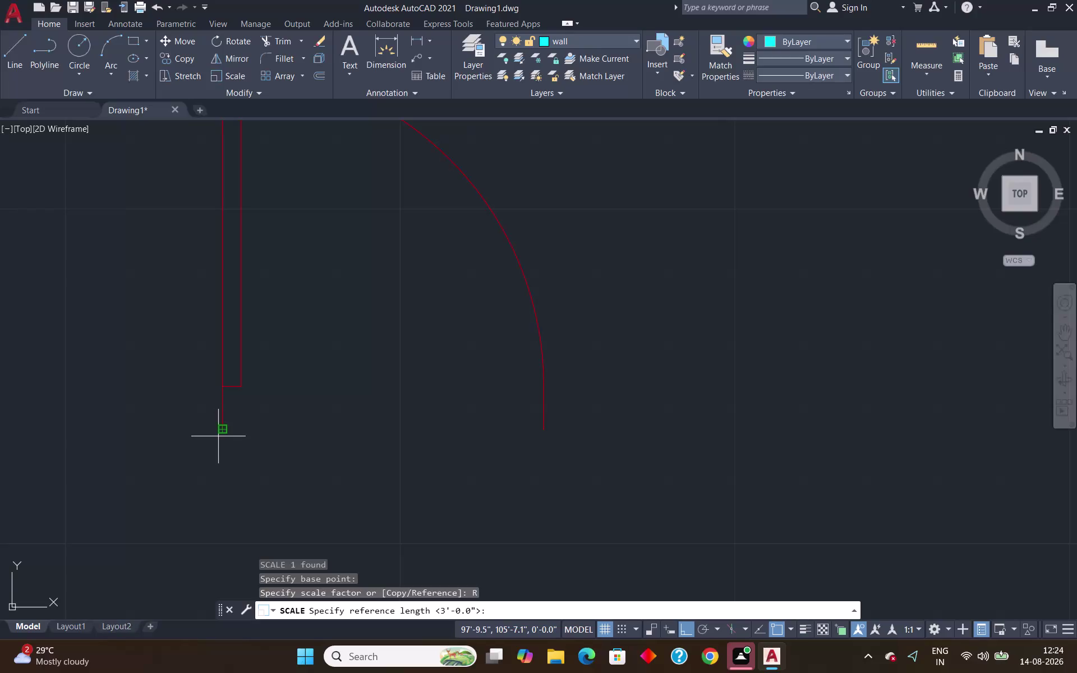
click(218, 436)
click(543, 433)
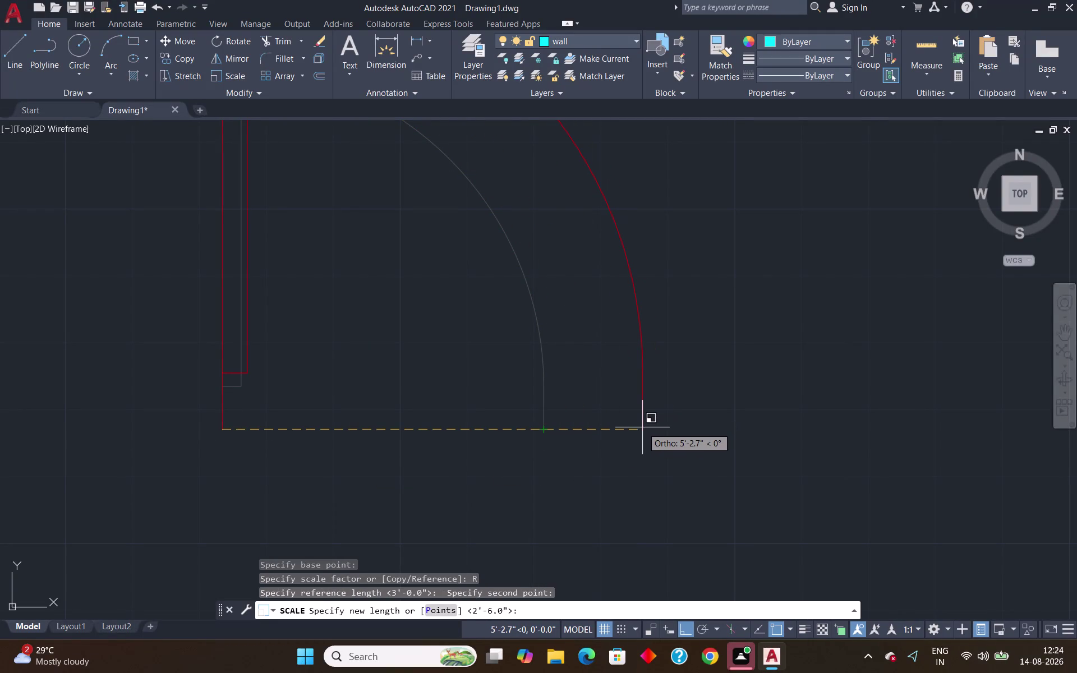
text(3')
key(Return)
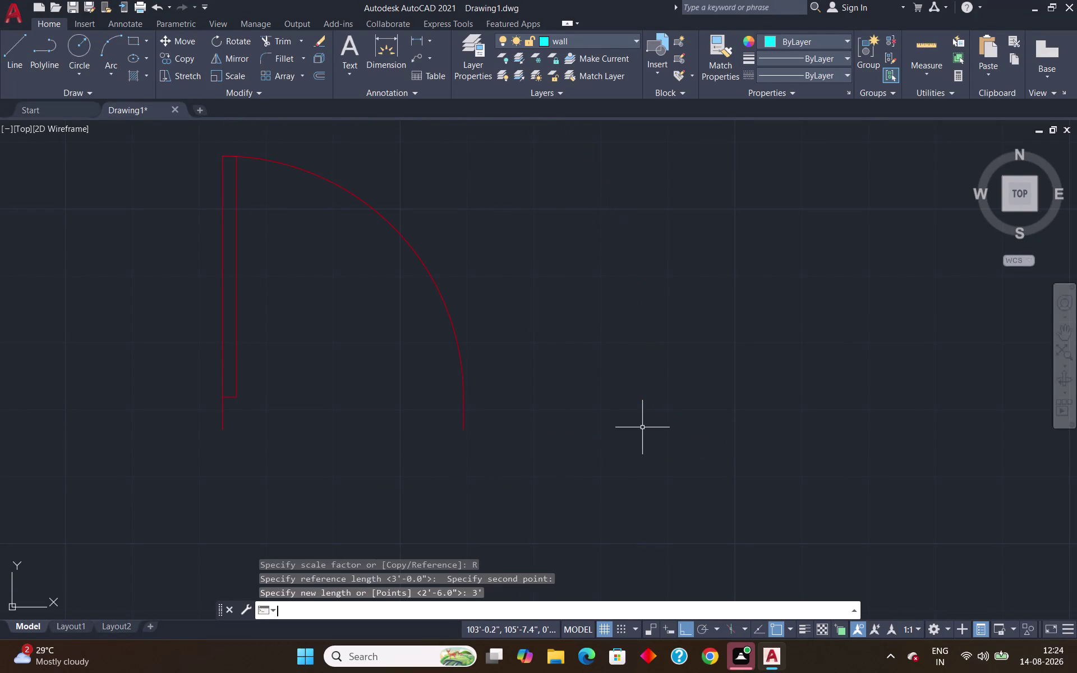
Select the resized 3' door and start Mirror (MI).
drag(447, 133, 427, 162)
click(341, 269)
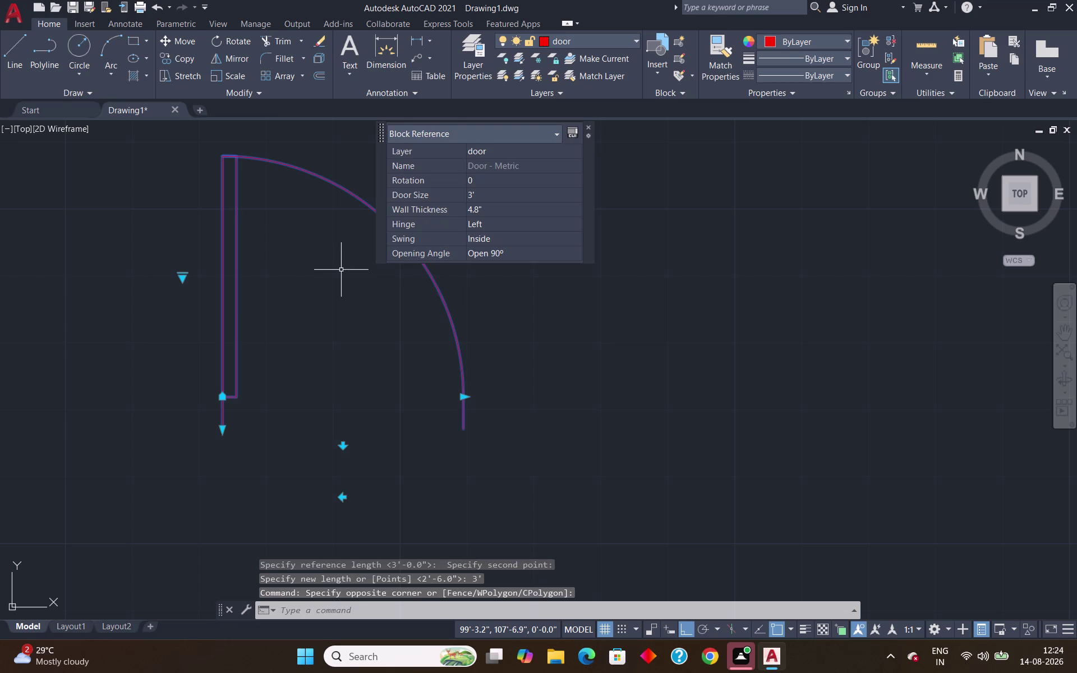
text(mi)
key(Return)
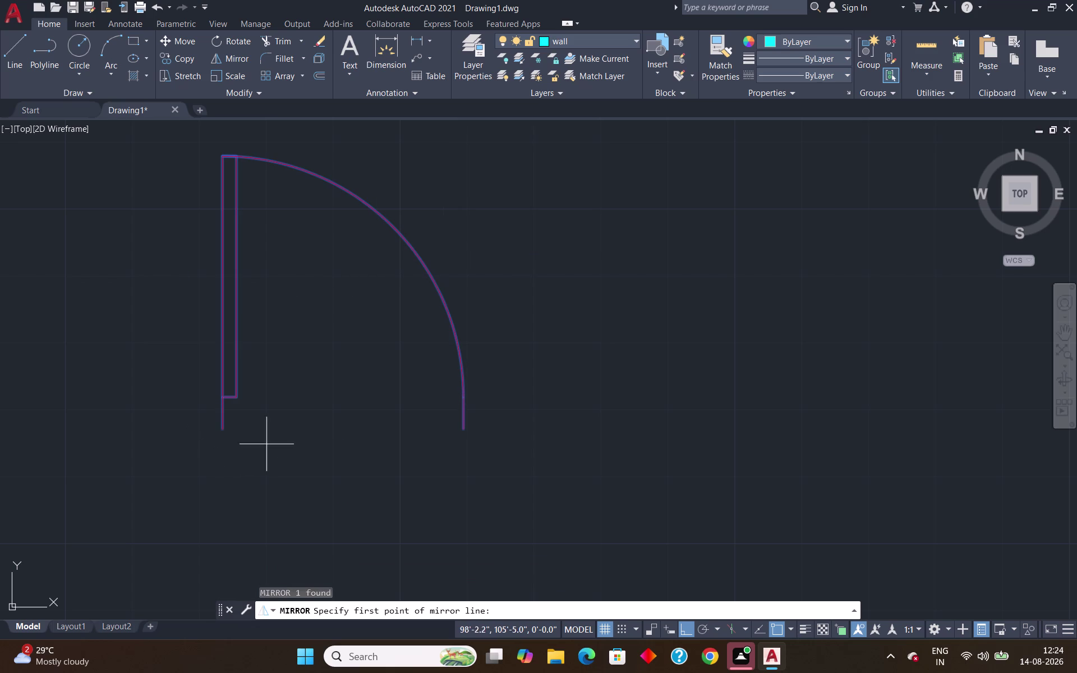
Mirror the 3' door about its arc end, keeping the original.
click(465, 435)
click(452, 186)
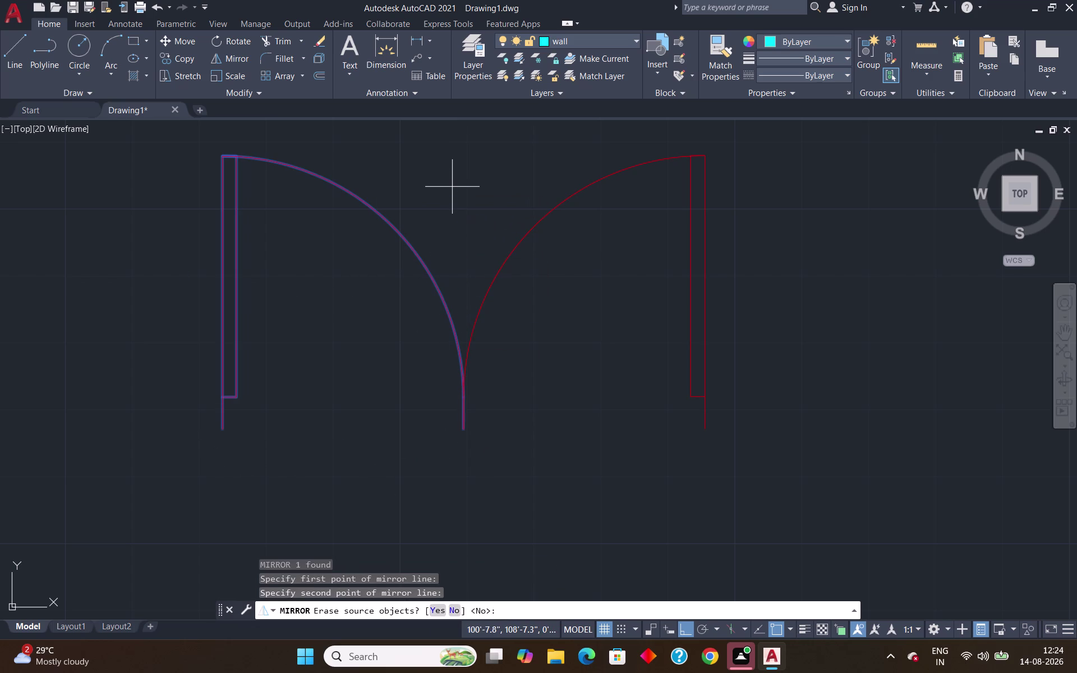
click(473, 141)
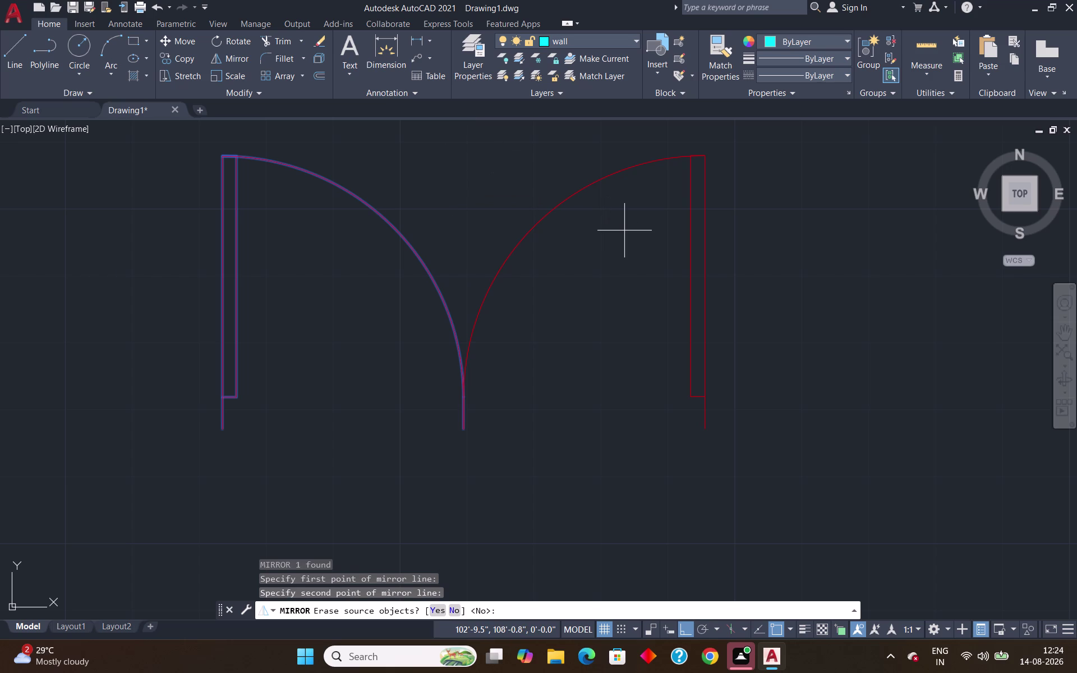
key(Return)
Window-select both door leaves and start Copy (CO).
scroll(down, 3)
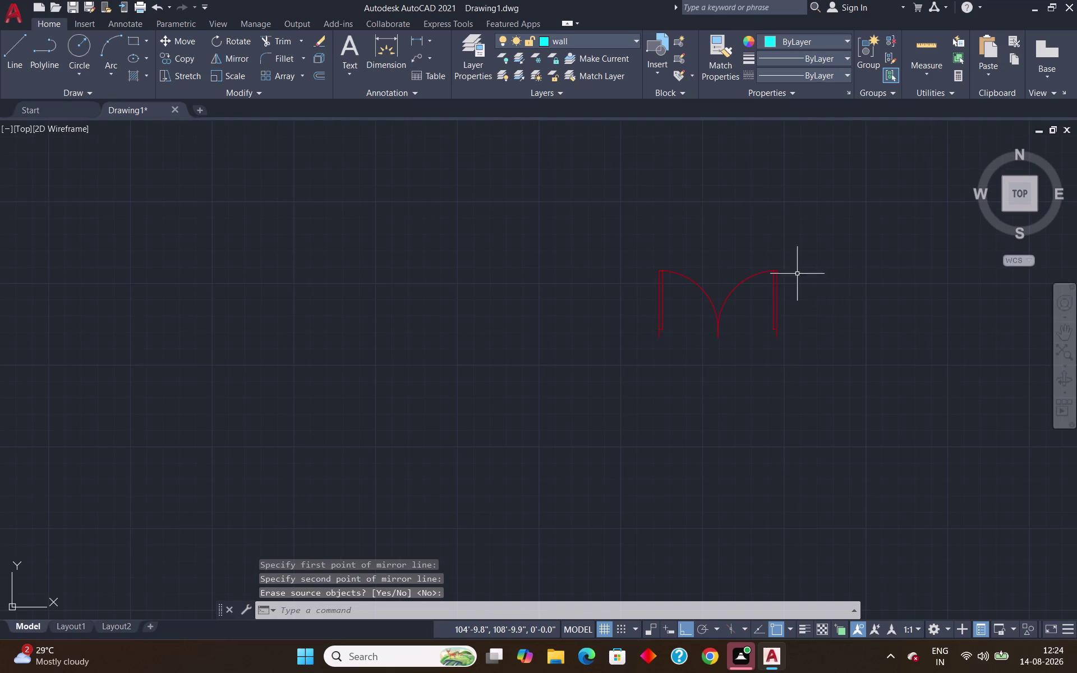
scroll(up, 3)
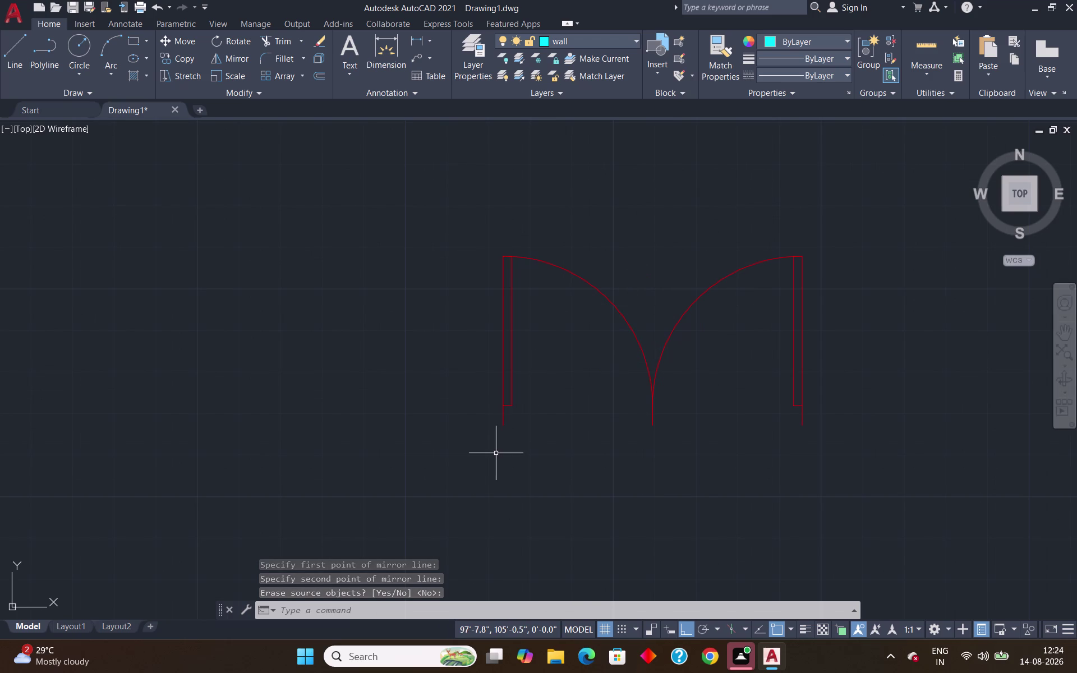
drag(738, 234, 733, 234)
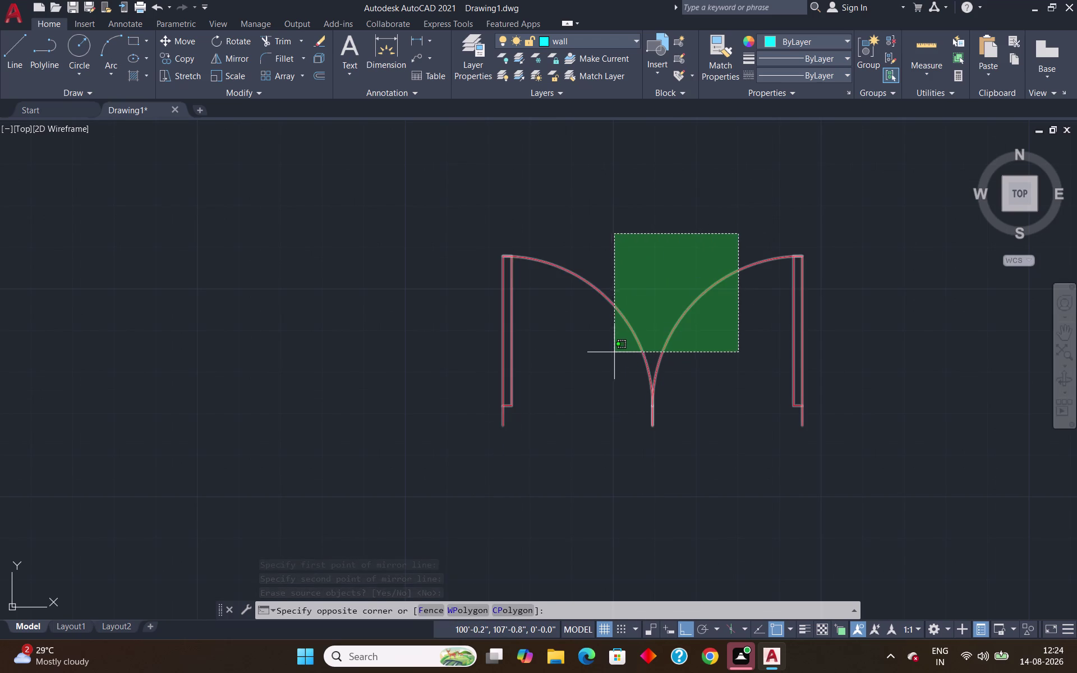
click(610, 357)
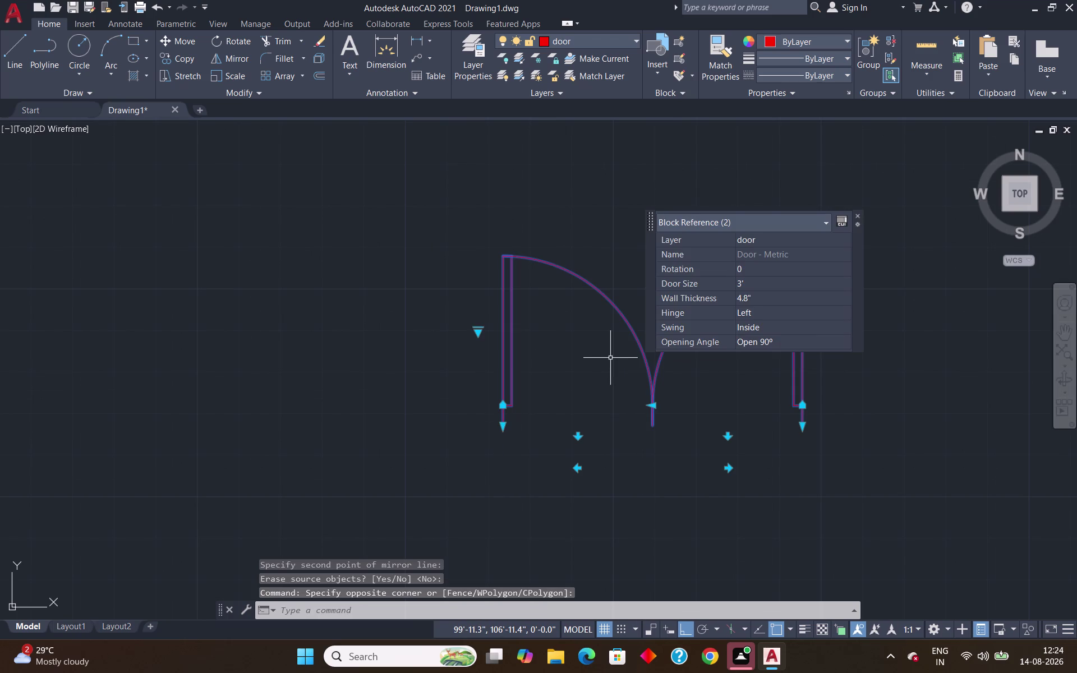
text(co)
key(Return)
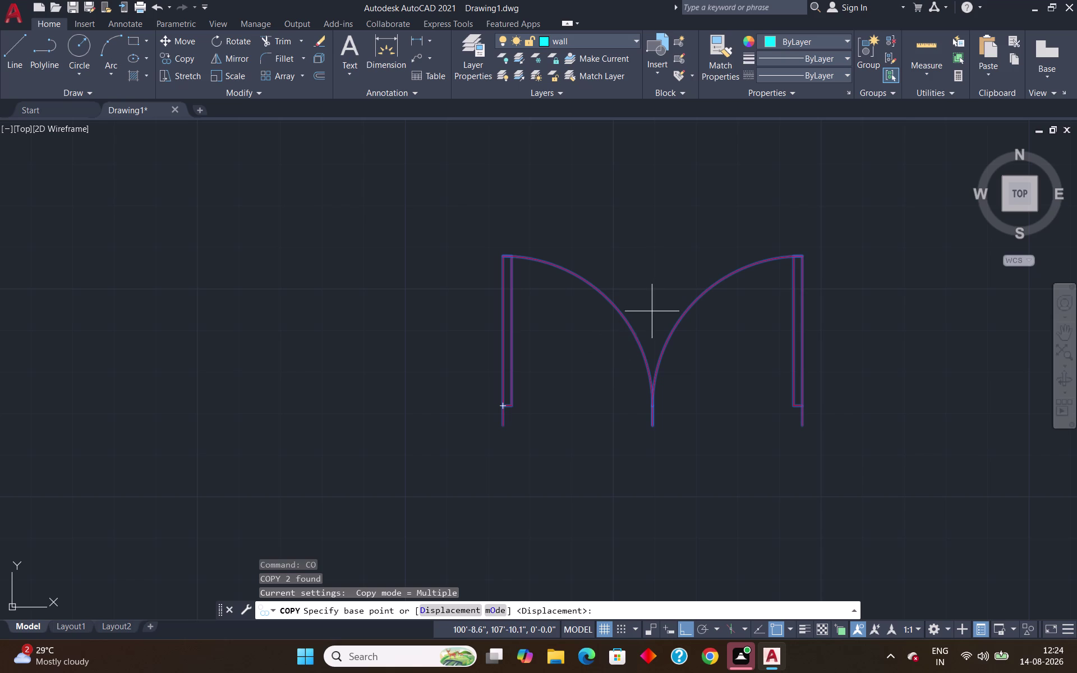
Cancel copying the double-door pair.
key(Escape)
scroll(down, 3)
scroll(up, 3)
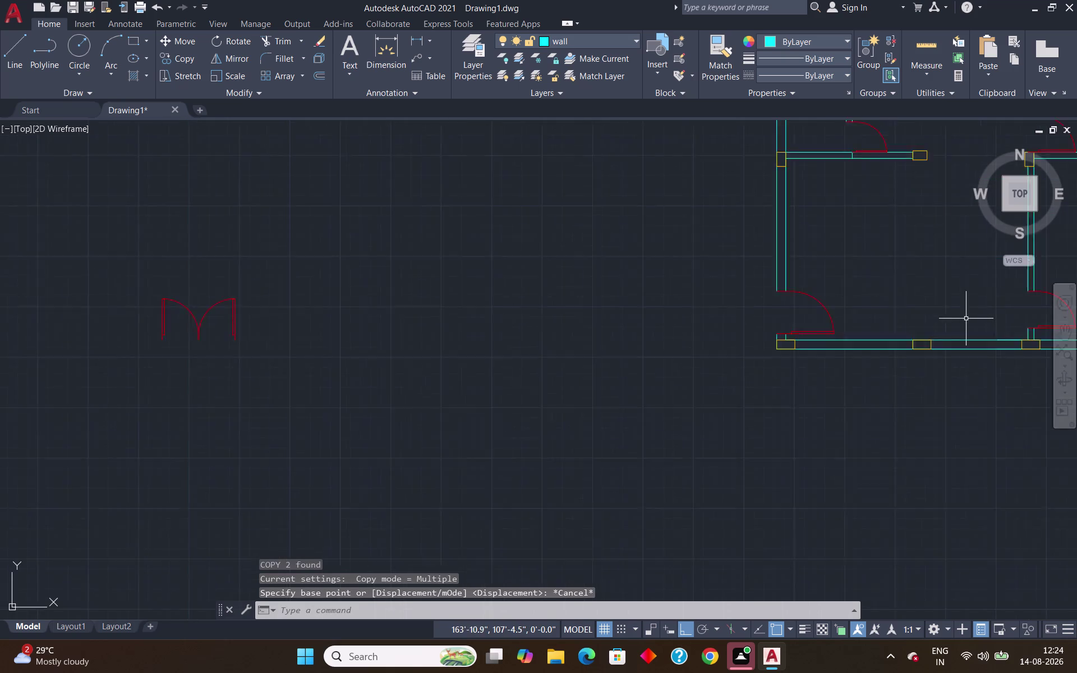
scroll(up, 3)
scroll(down, 3)
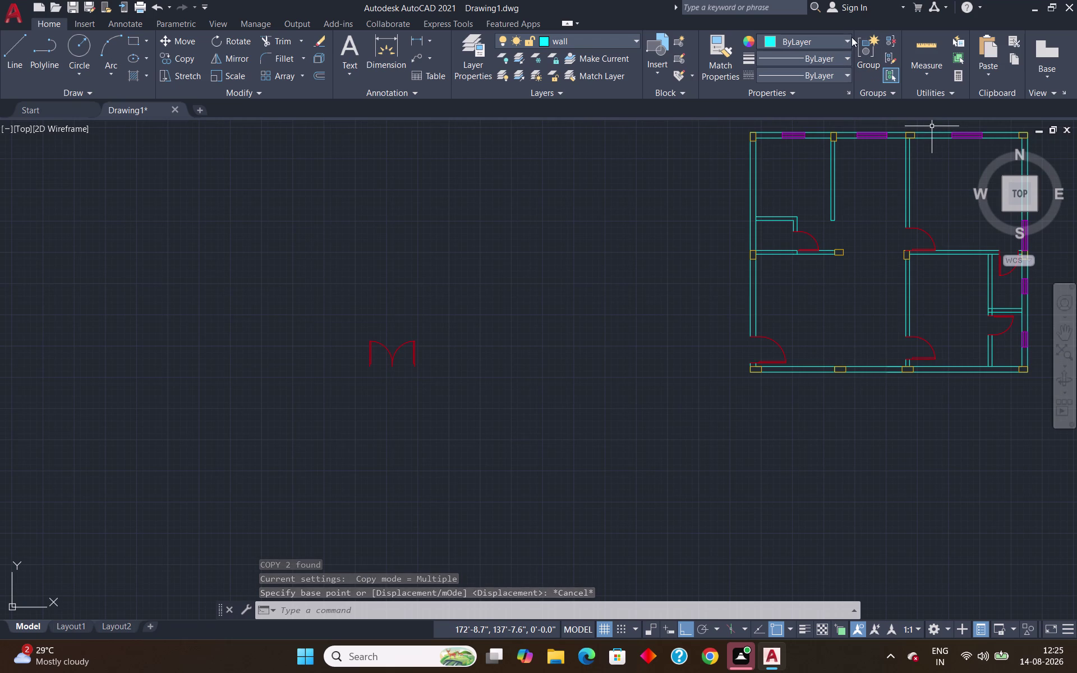
Make door the current layer, pan the view, and start a new line.
click(844, 39)
click(558, 168)
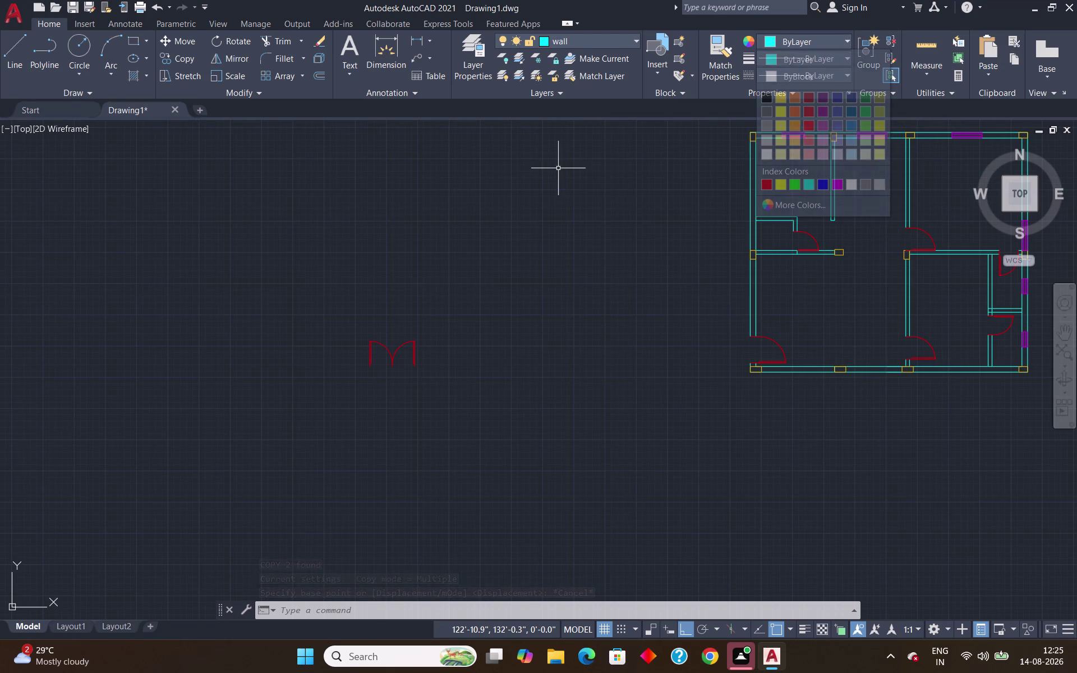
click(624, 40)
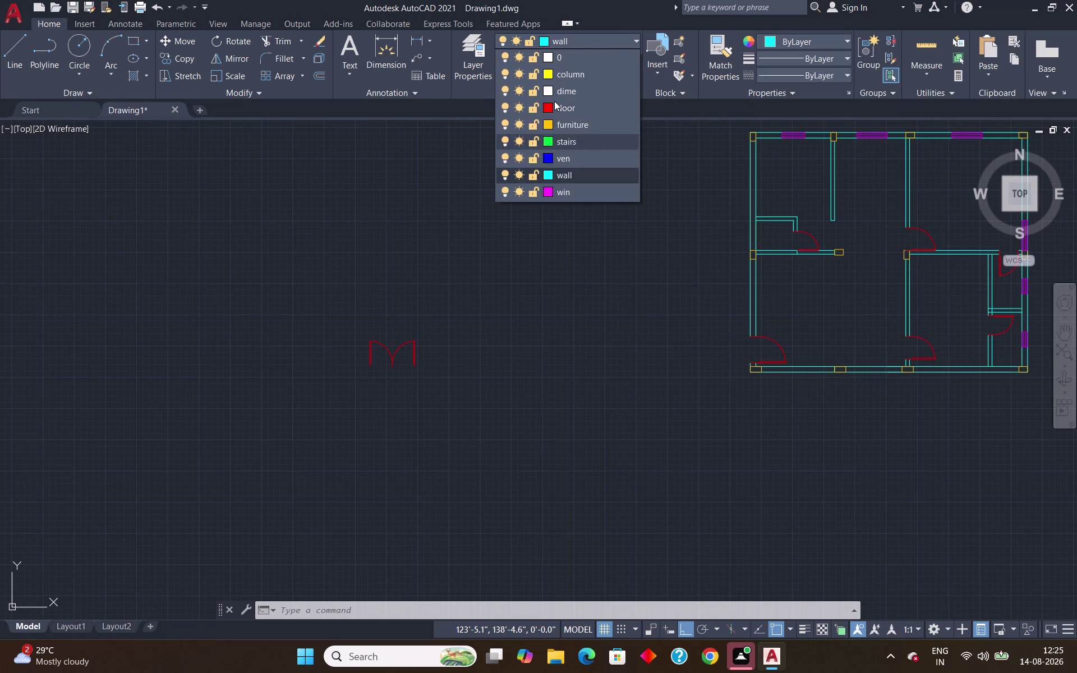
click(554, 100)
scroll(up, 3)
middle_drag(818, 338, 347, 272)
key(l)
key(Return)
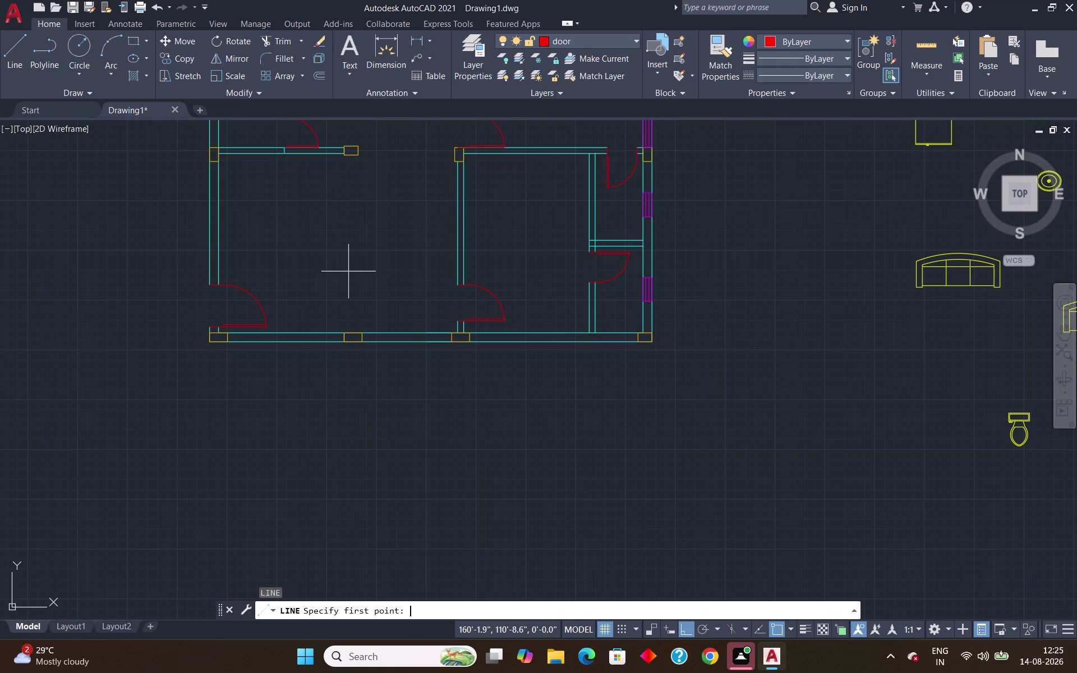
Start the opening line 1' from the column corner using tracking.
text(tk)
key(Return)
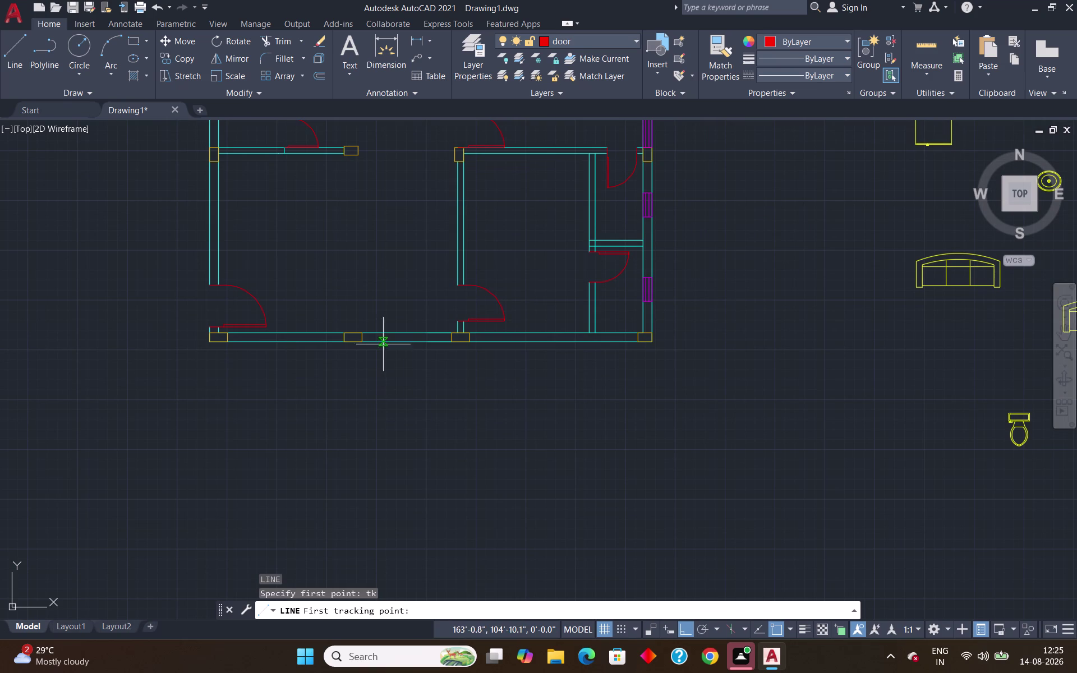
scroll(up, 3)
click(324, 336)
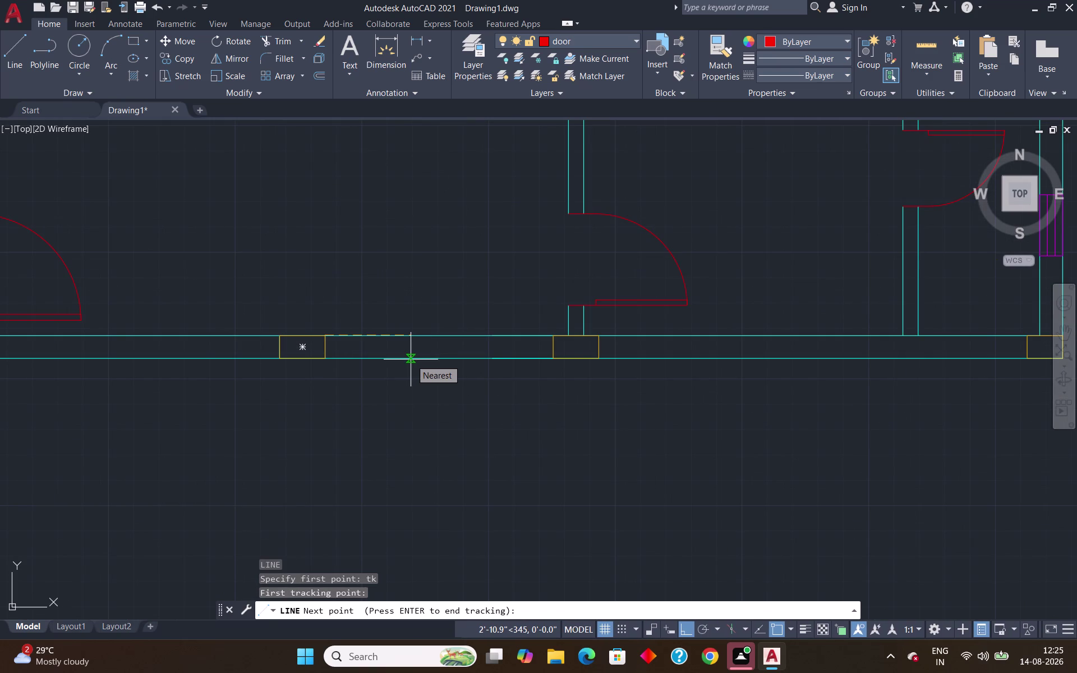
key(1)
key(apostrophe)
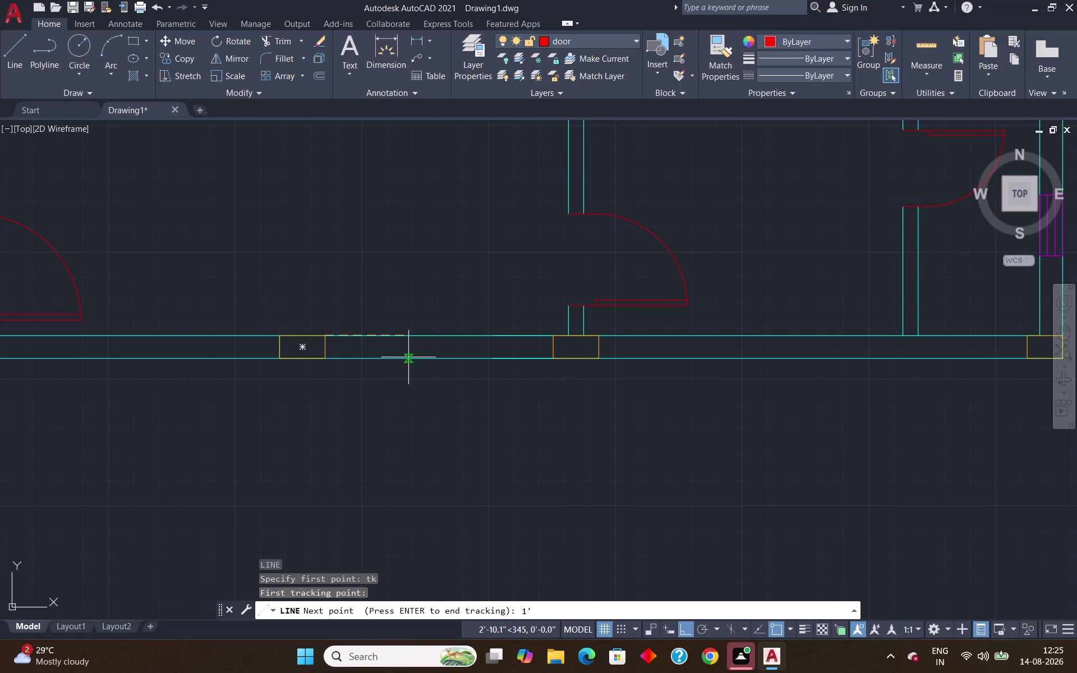
key(Return)
key(Return)
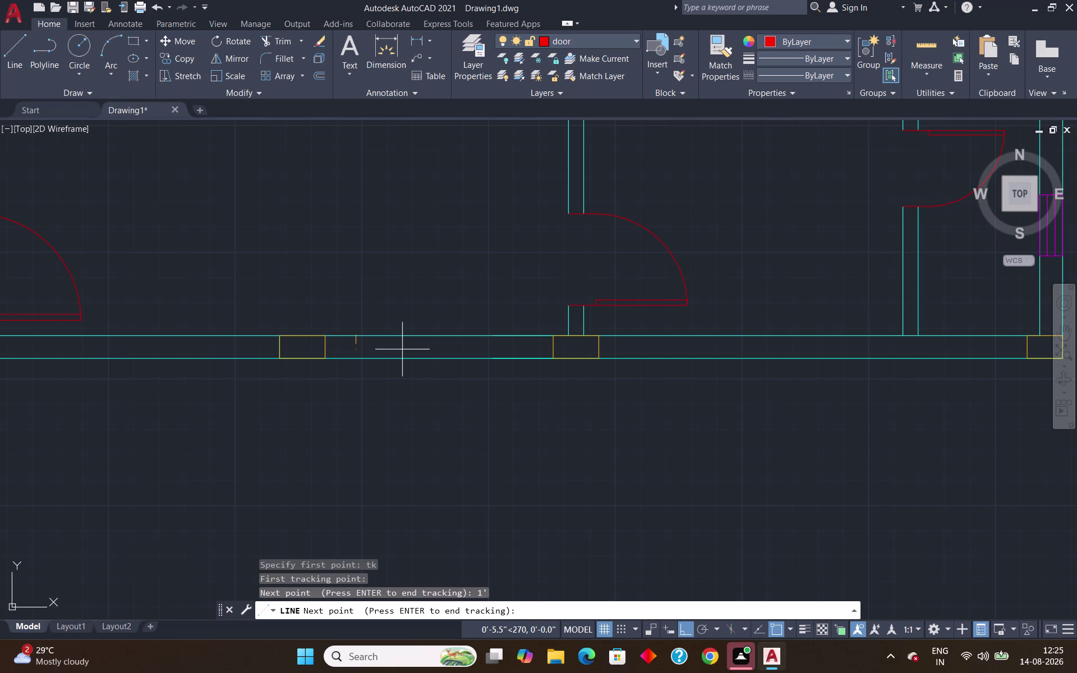
click(353, 359)
Draw the 6' segment along the wall and close the outline across the wall.
text(6)
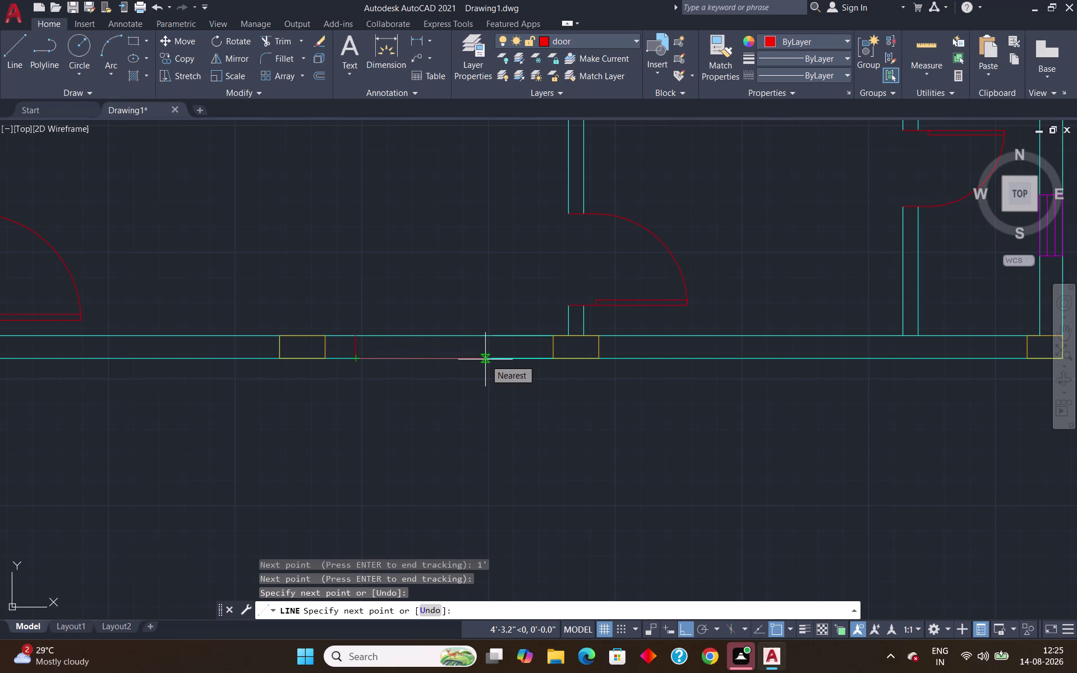
text(')
key(Return)
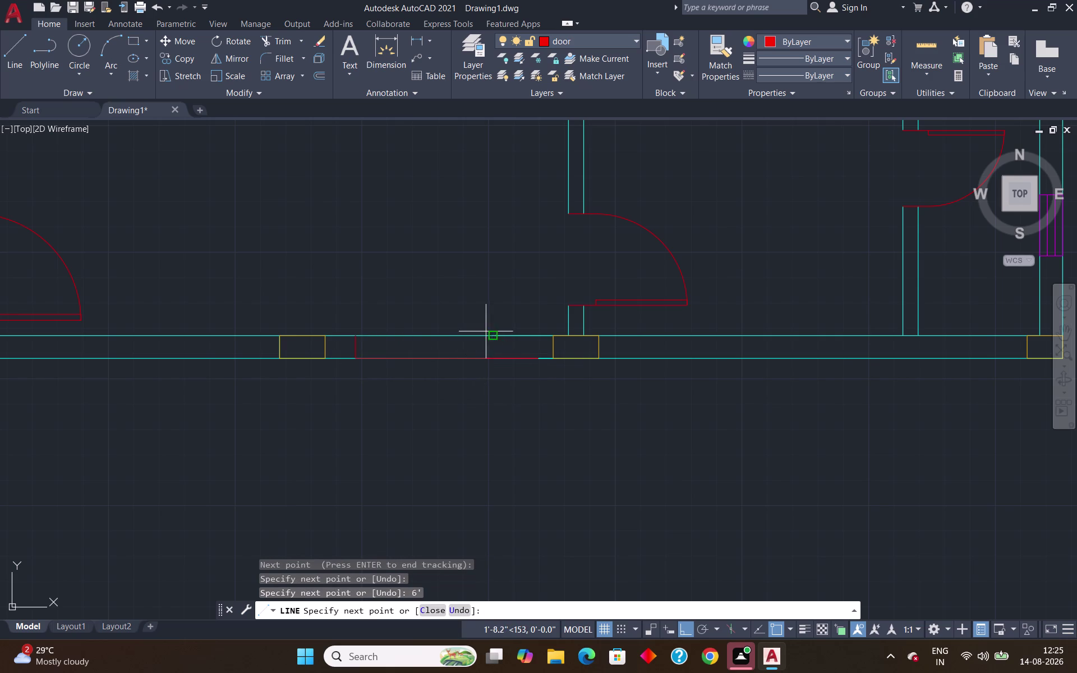
click(541, 336)
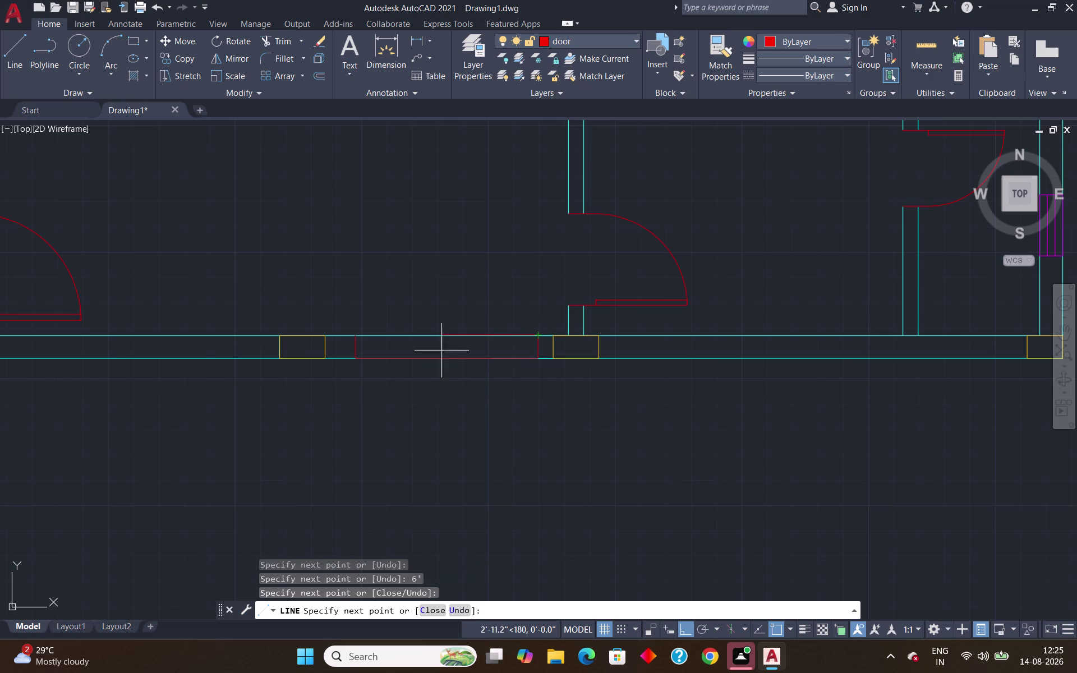
click(359, 338)
key(Return)
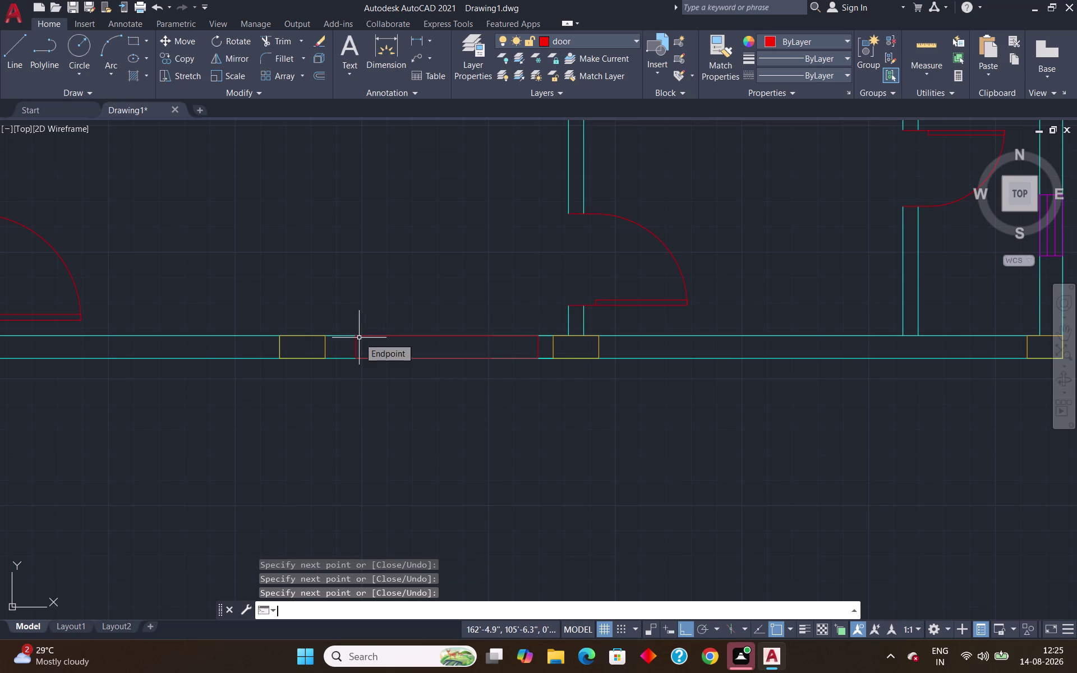
scroll(down, 3)
scroll(up, 3)
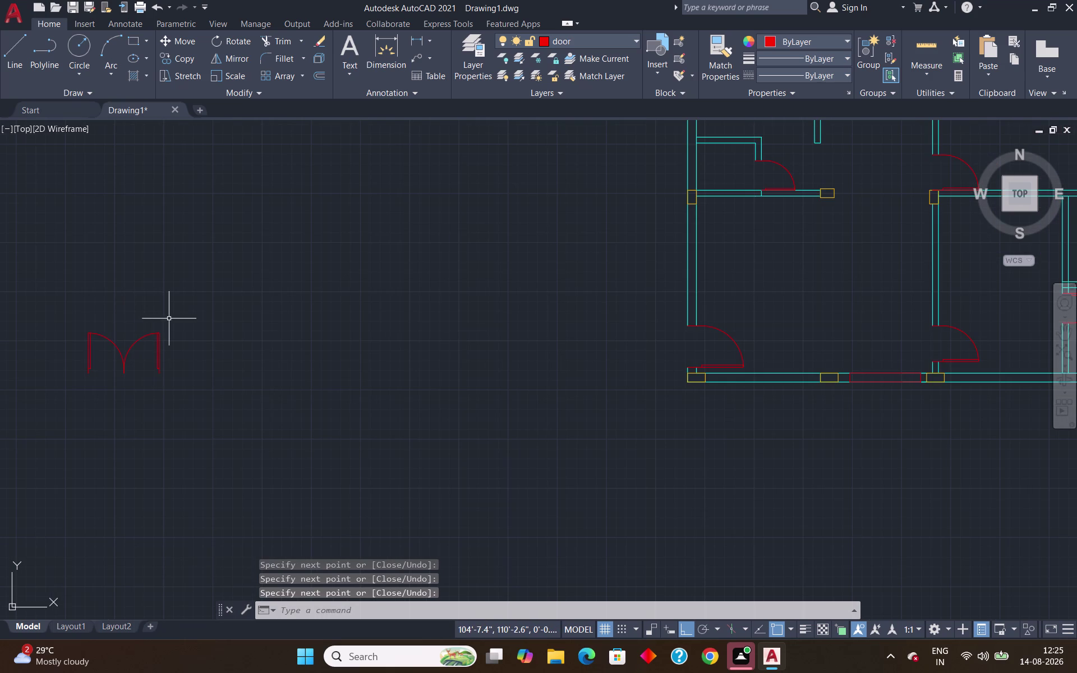
Copy the double-door pair from its corner onto the opening's corner.
click(168, 318)
click(112, 363)
text(c)
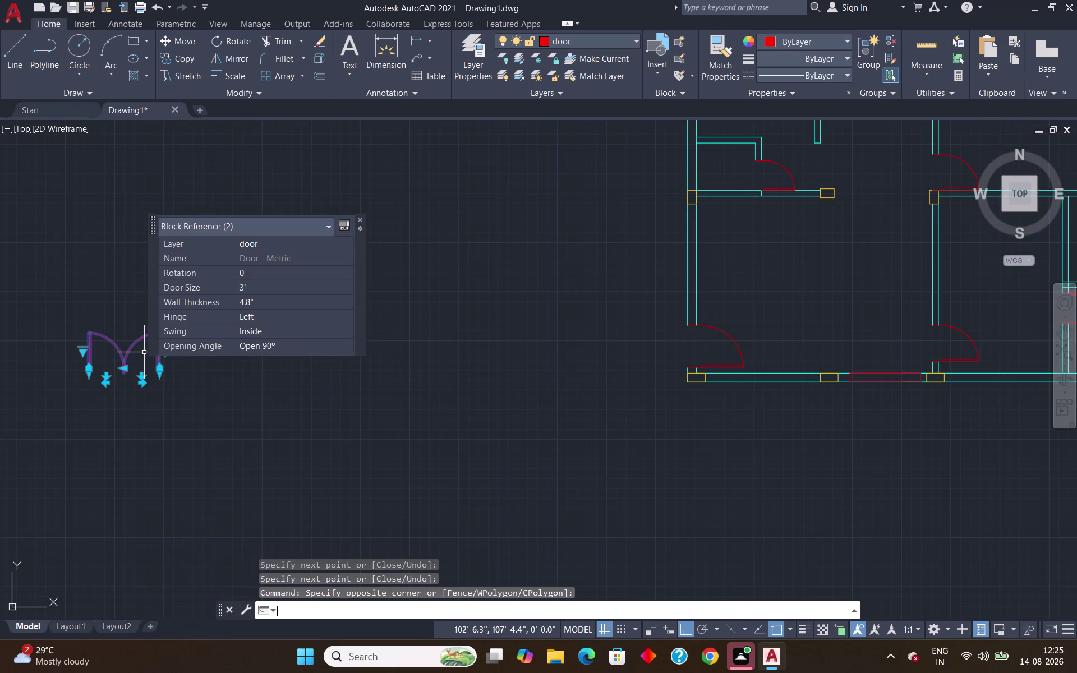
text(o)
key(Return)
scroll(up, 3)
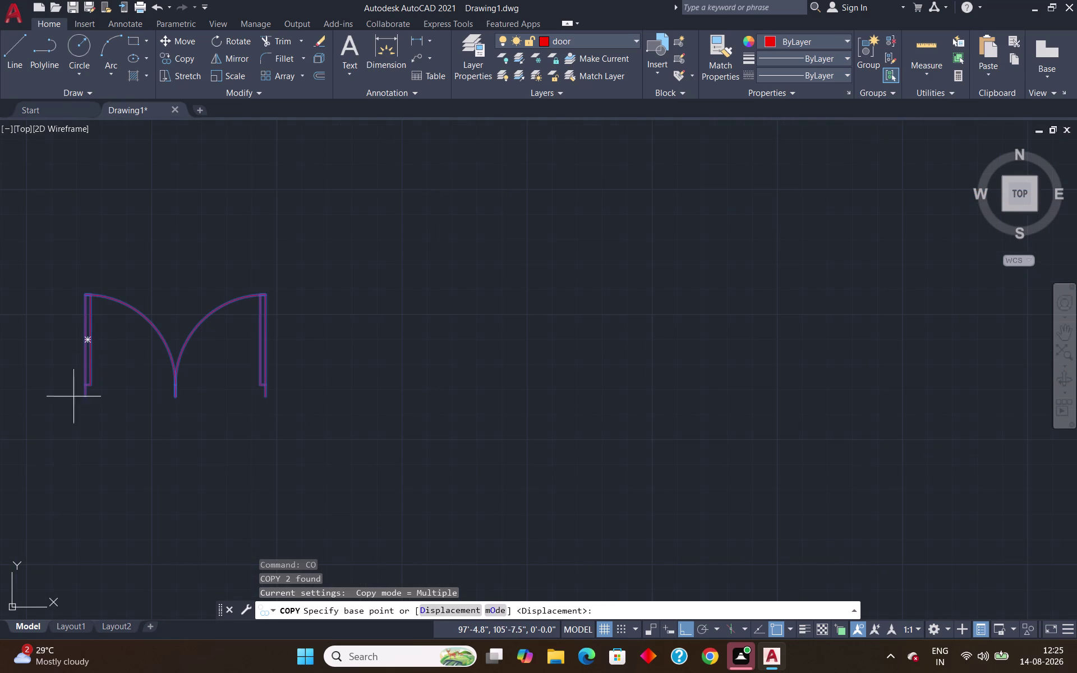
click(83, 403)
scroll(down, 3)
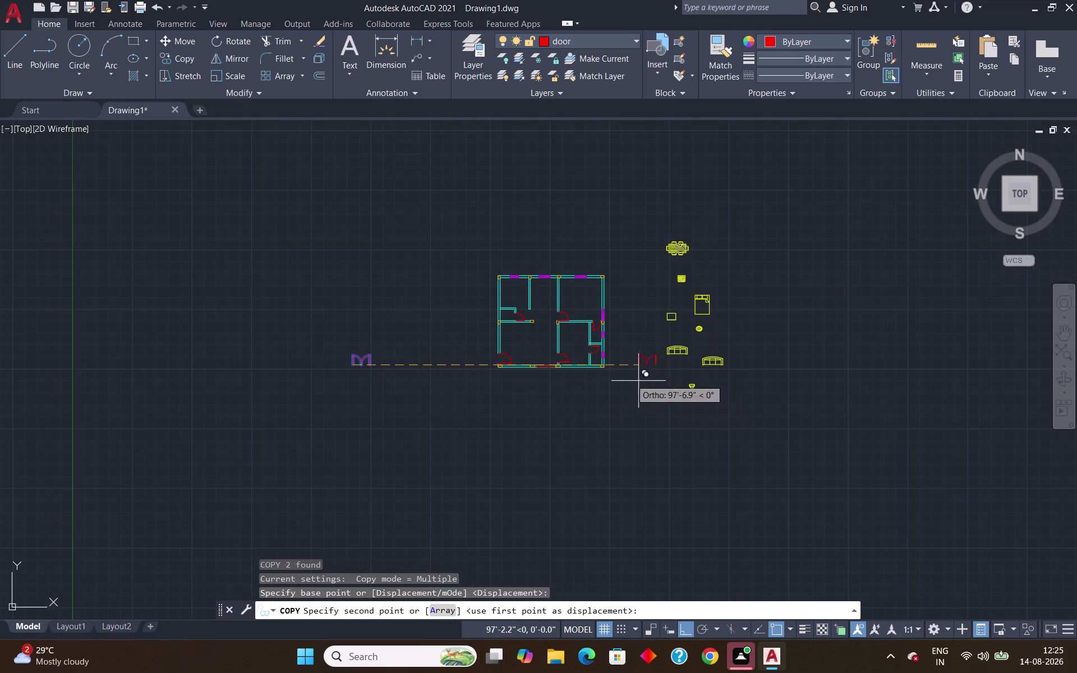
scroll(up, 3)
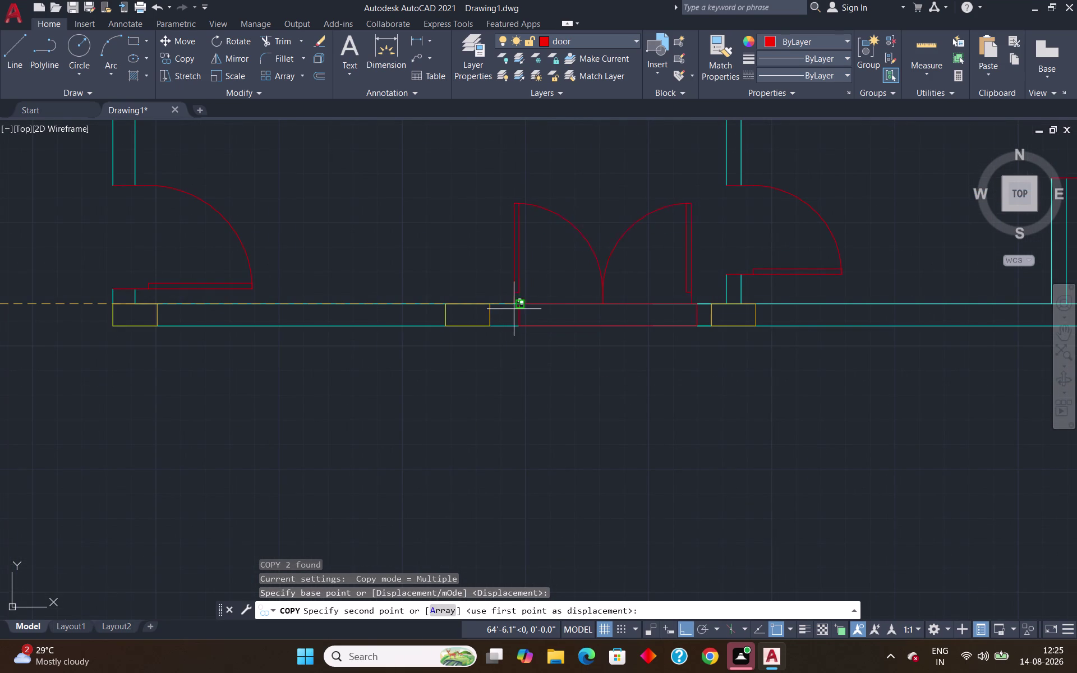
click(516, 306)
key(Return)
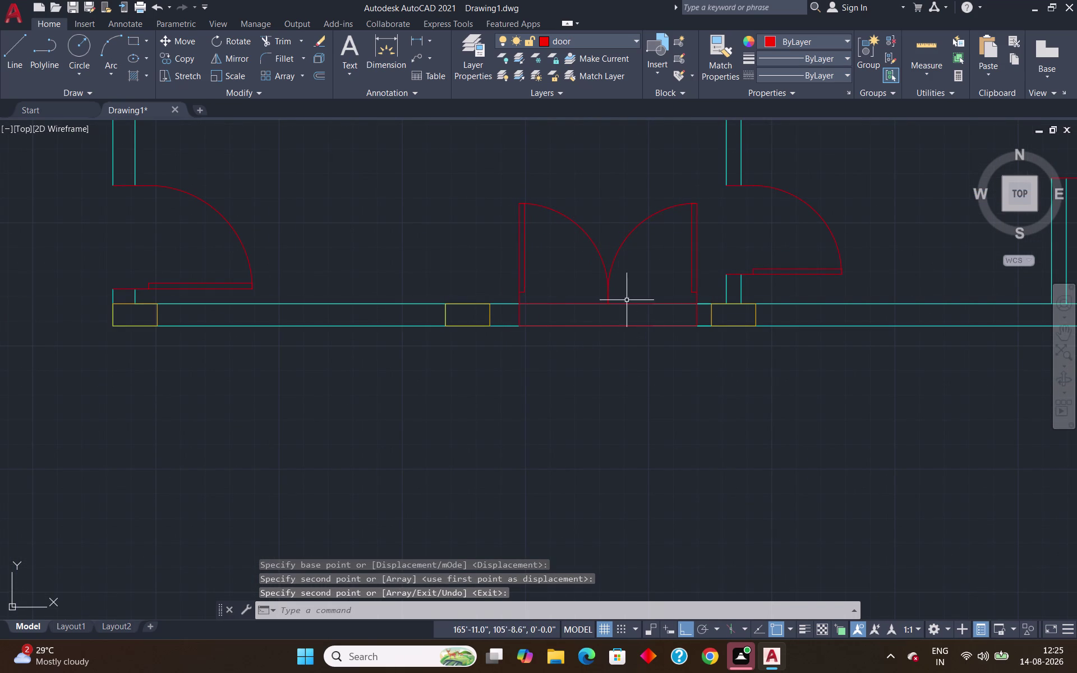
text(tr)
key(Return)
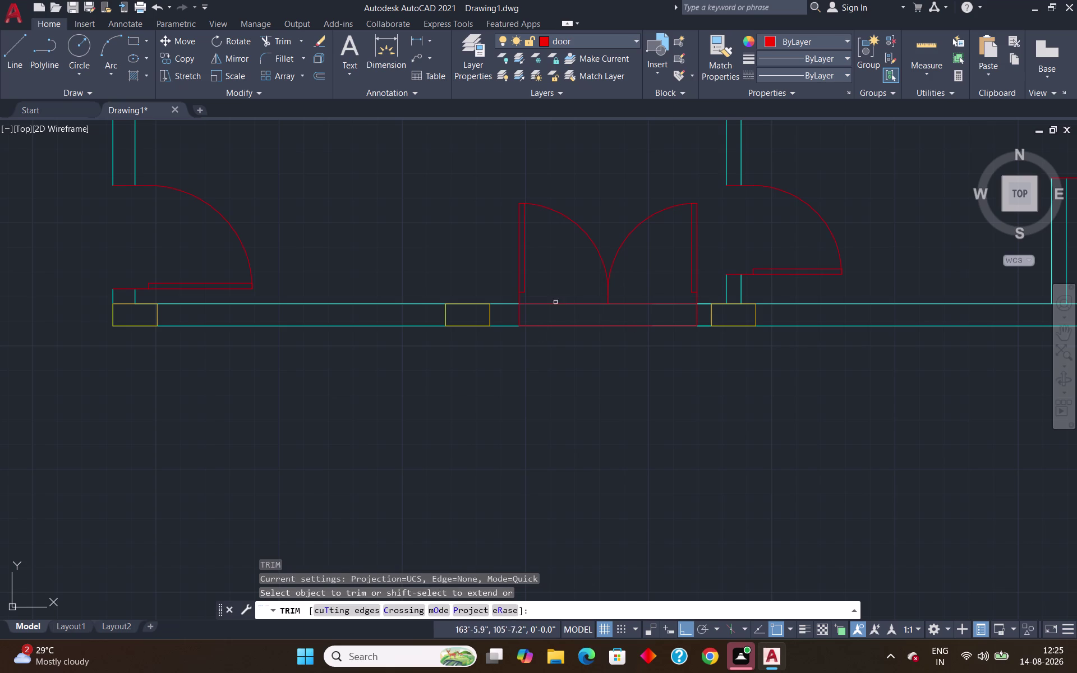
Fence-trim the wall lines between the door jambs, then pan out to the whole plan.
drag(566, 276, 556, 351)
drag(646, 264, 656, 306)
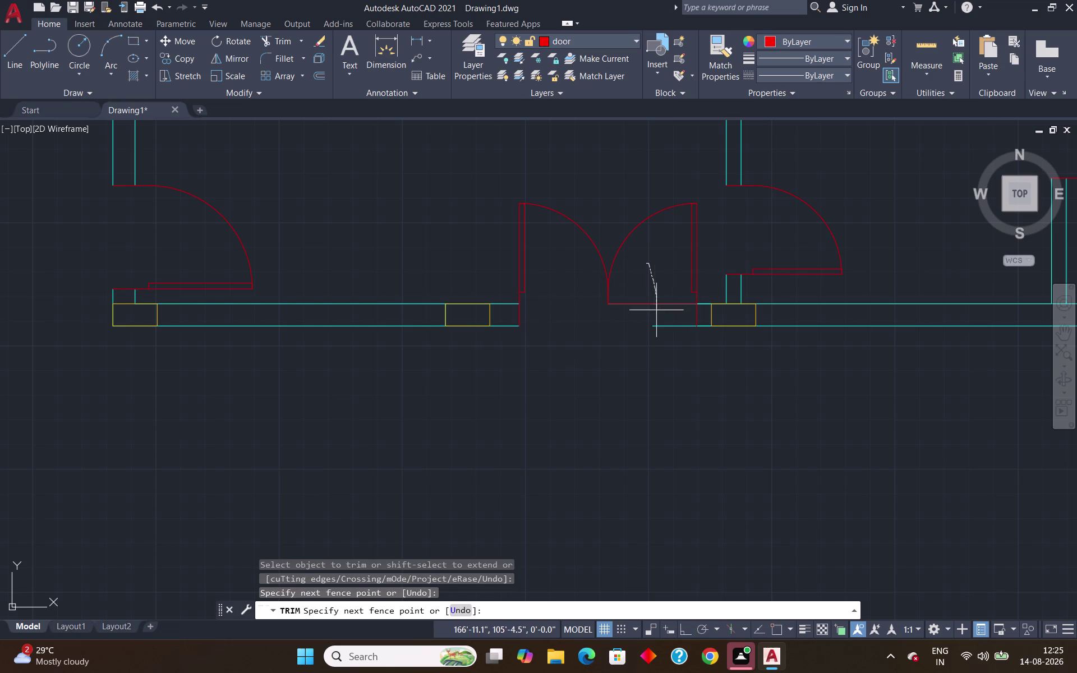
drag(656, 306, 654, 349)
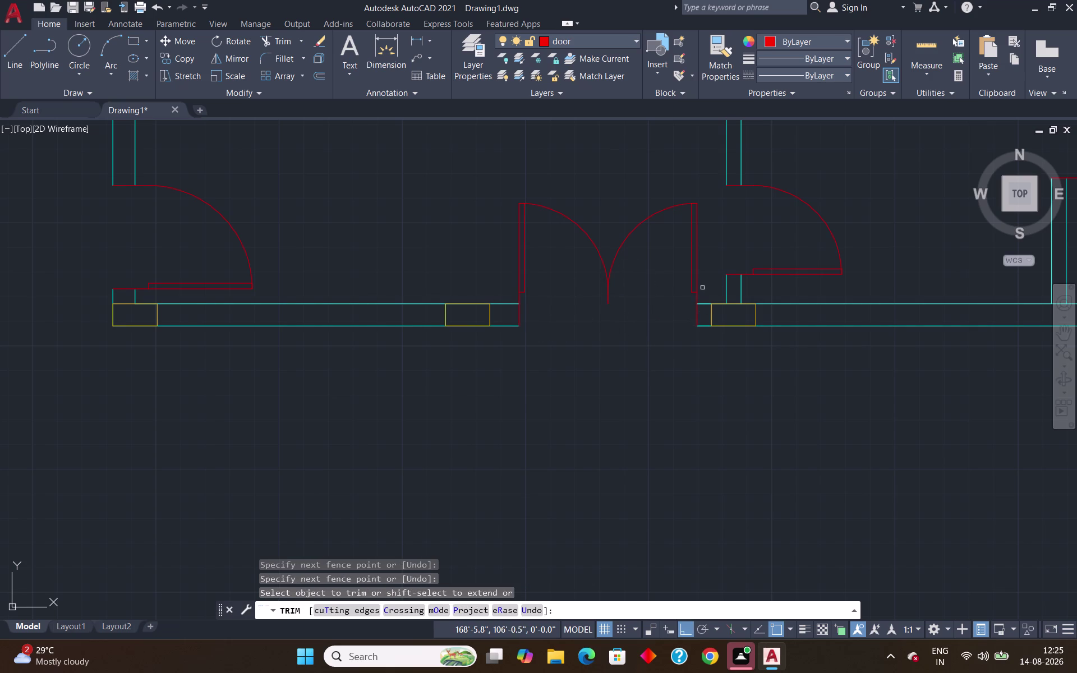
key(Escape)
scroll(down, 3)
middle_drag(668, 319, 529, 413)
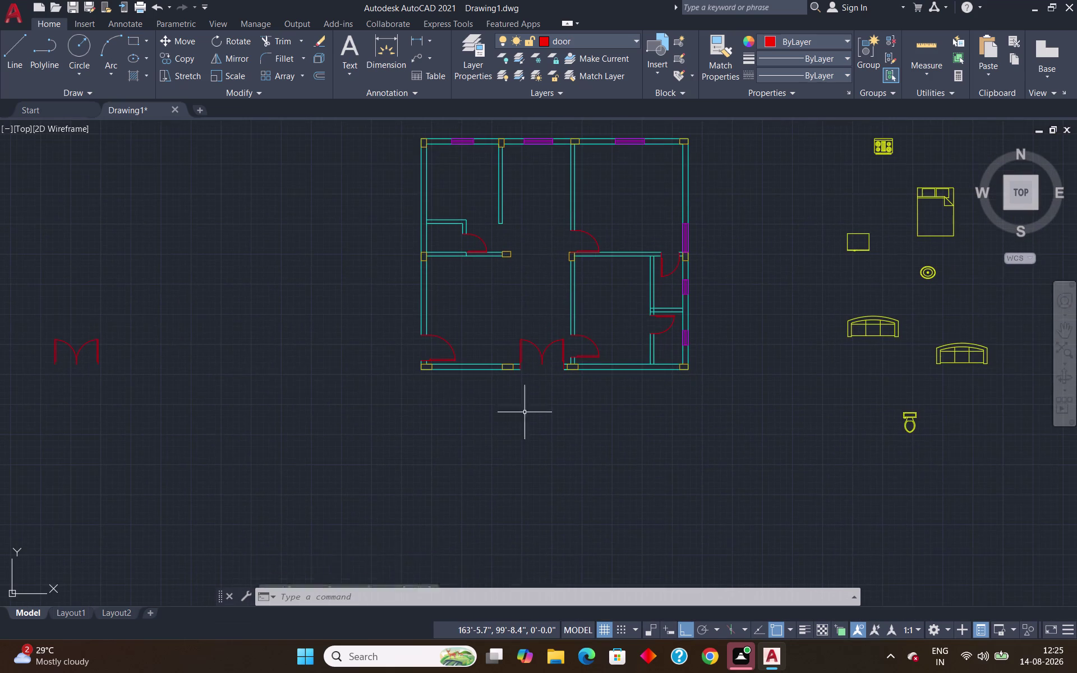
Erase the spare double-door pair left of the plan and zoom back onto the bottom wall.
click(127, 298)
click(33, 389)
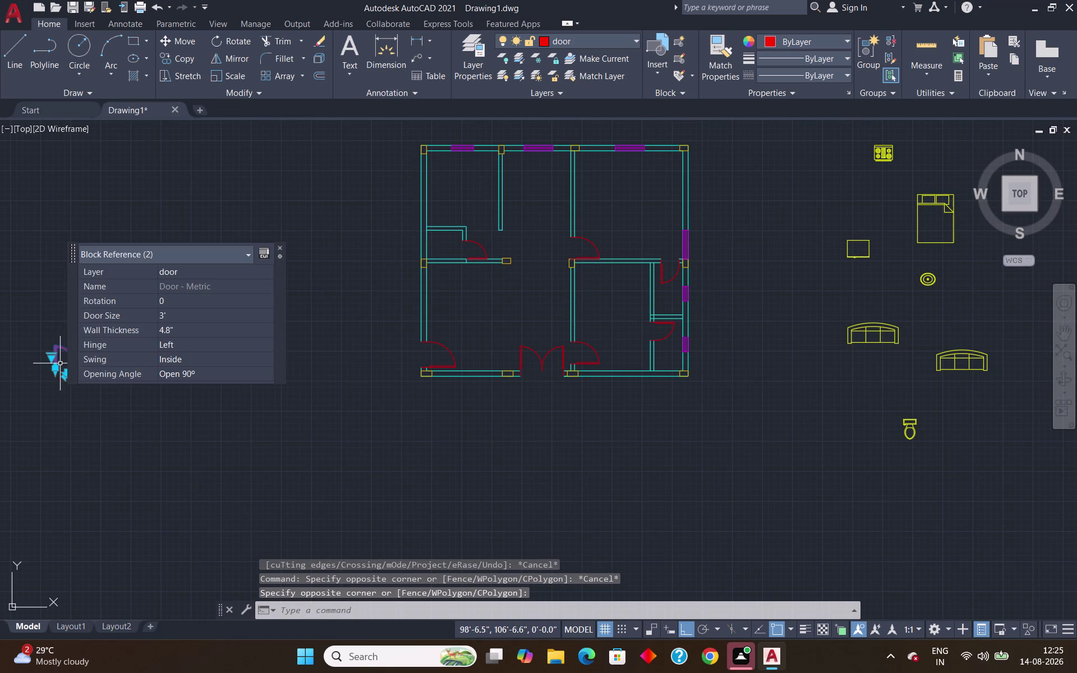
click(63, 364)
key(Delete)
scroll(down, 3)
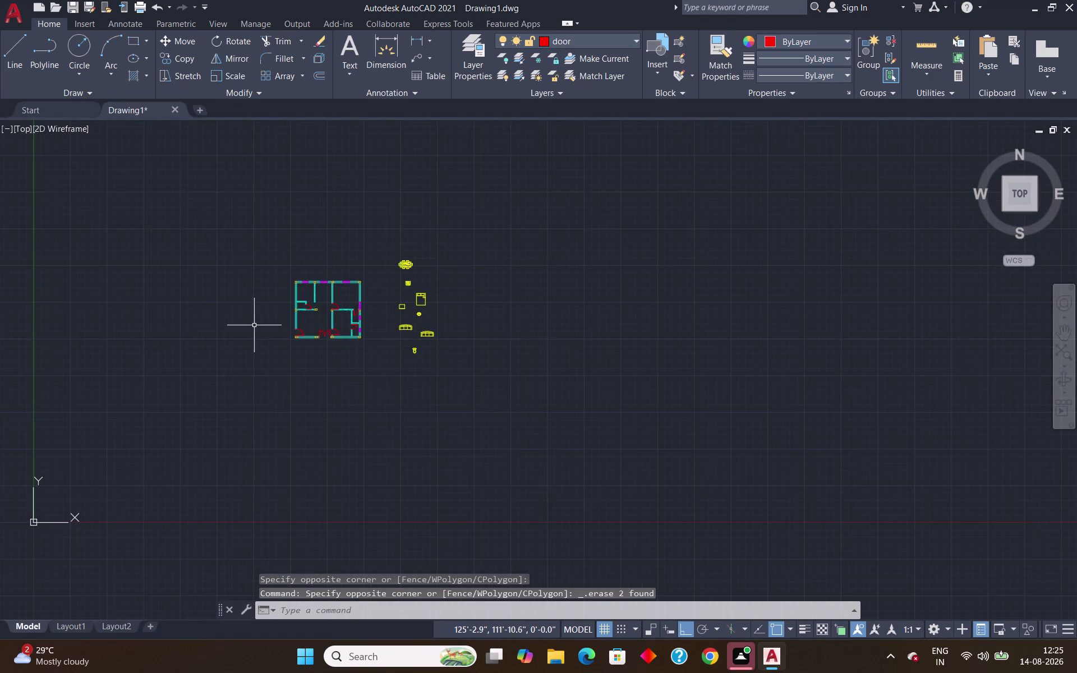
scroll(up, 3)
scroll(up, 3)
scroll(down, 3)
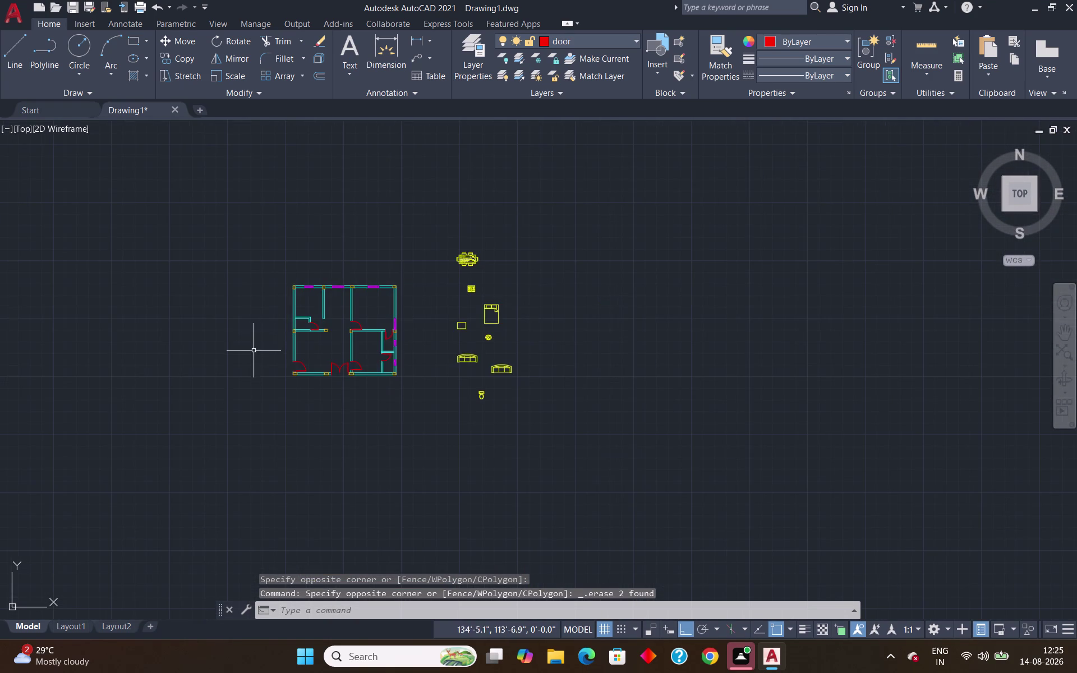
scroll(up, 3)
scroll(down, 3)
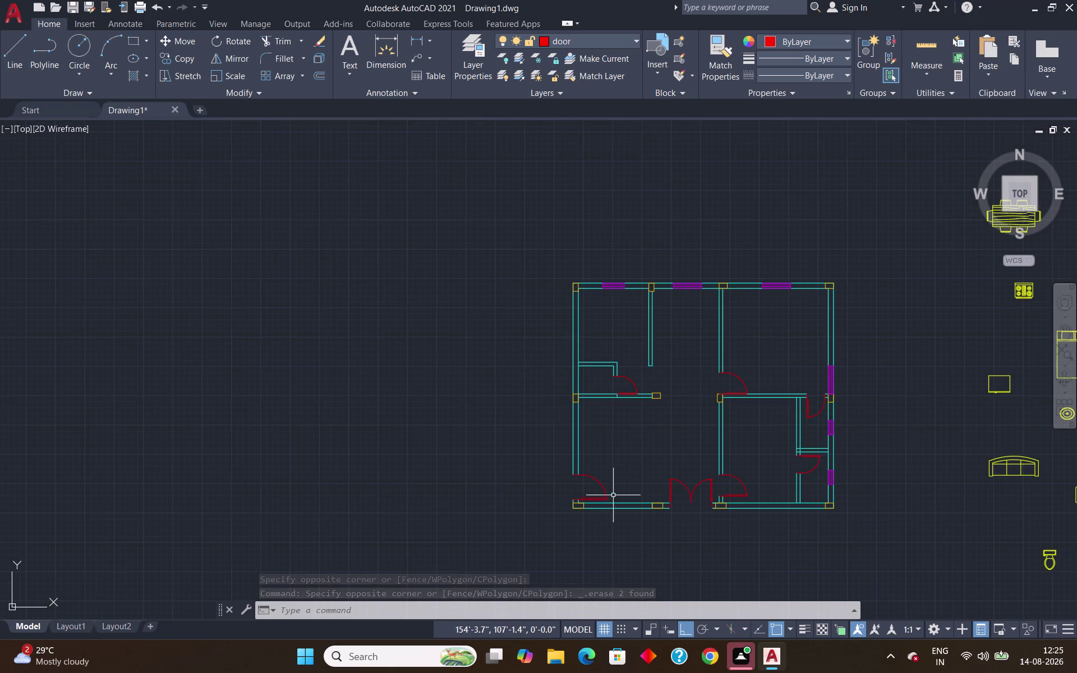
scroll(up, 3)
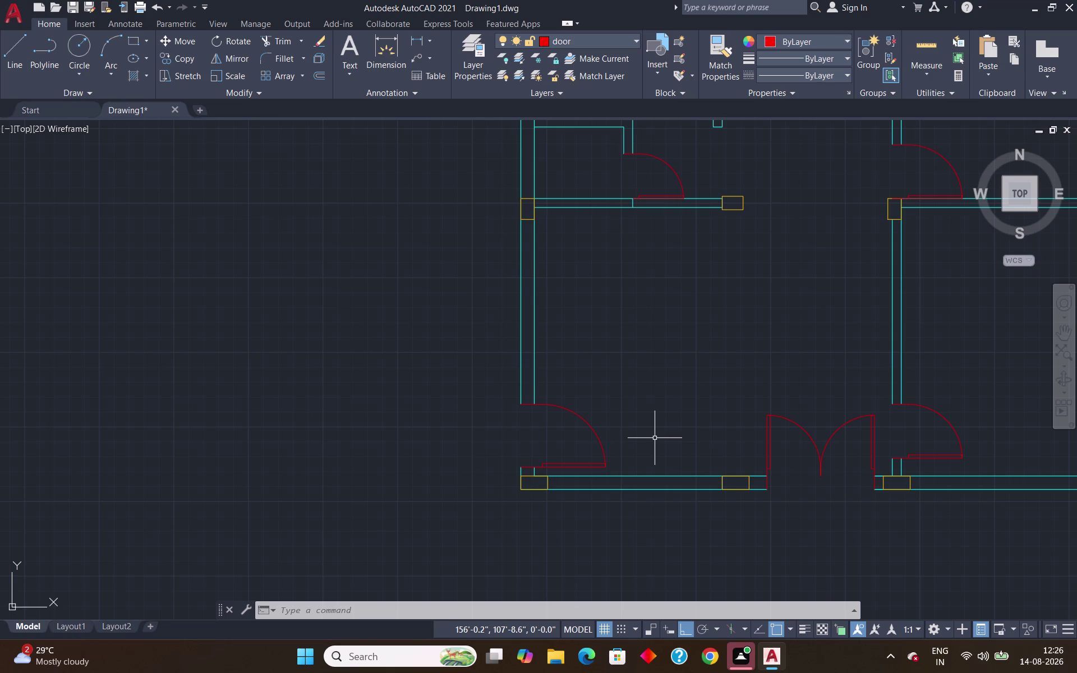
click(933, 57)
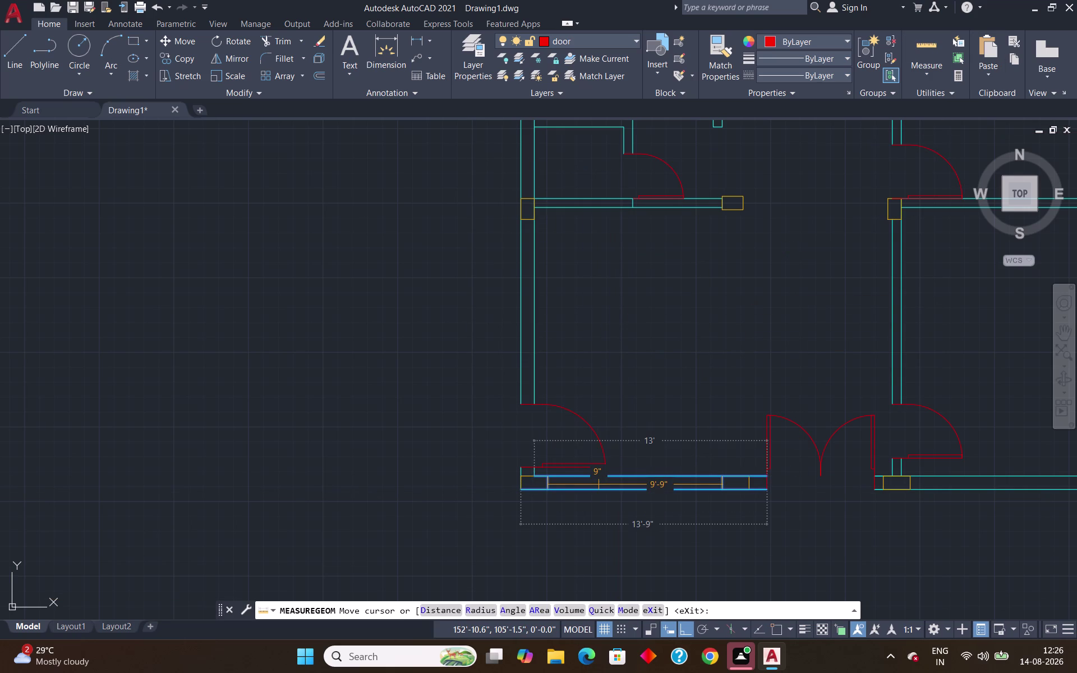
key(Escape)
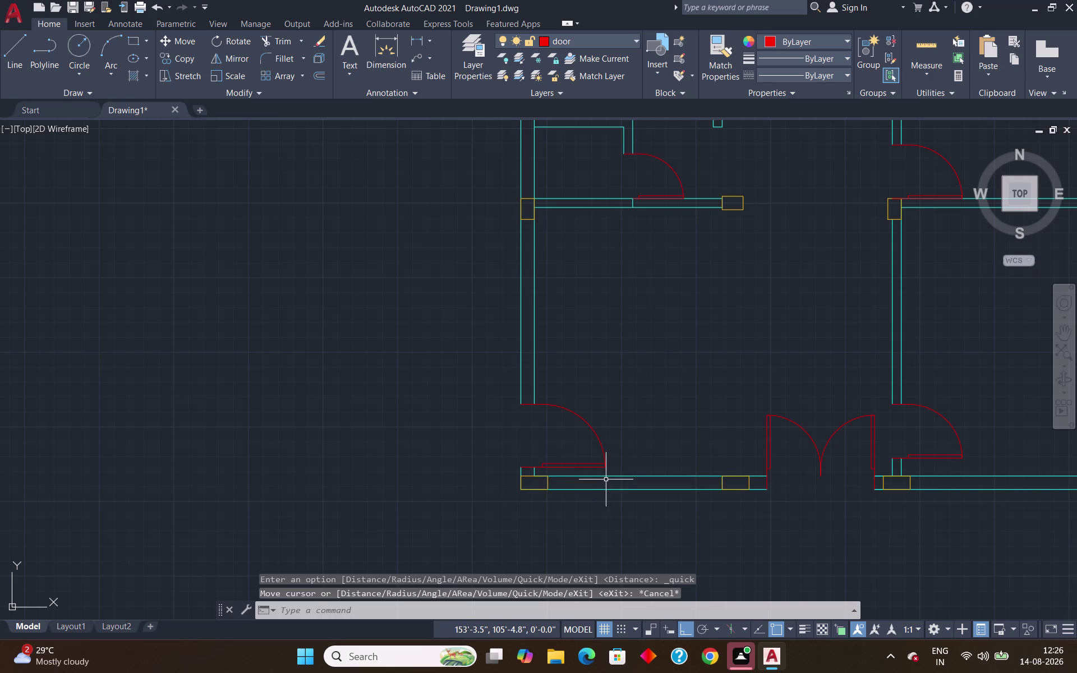